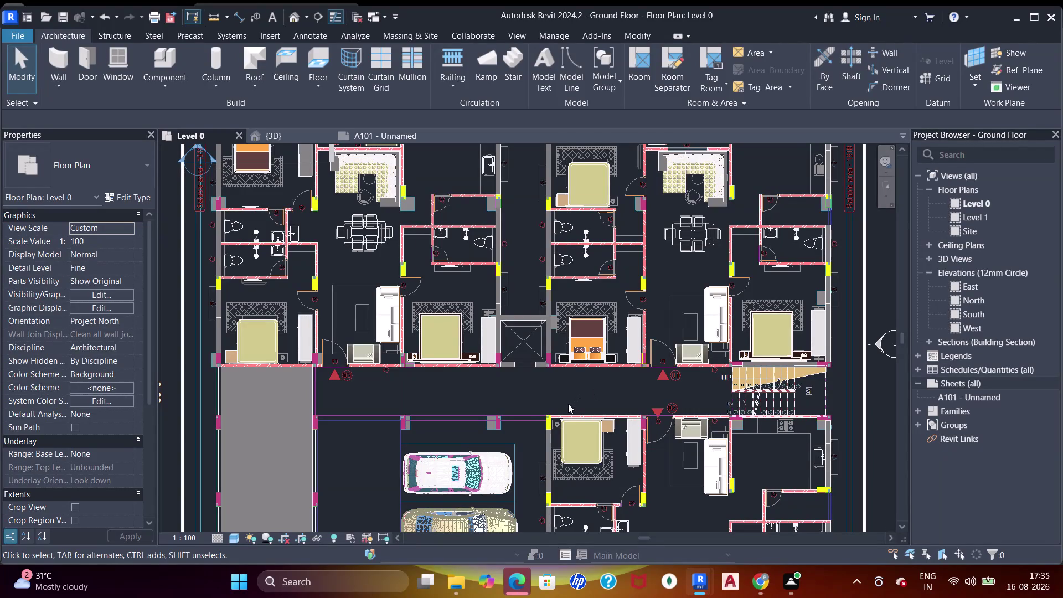
Turn on Floors visibility in the Level 0 plan via Visibility/Graphics (vg).
text(vg)
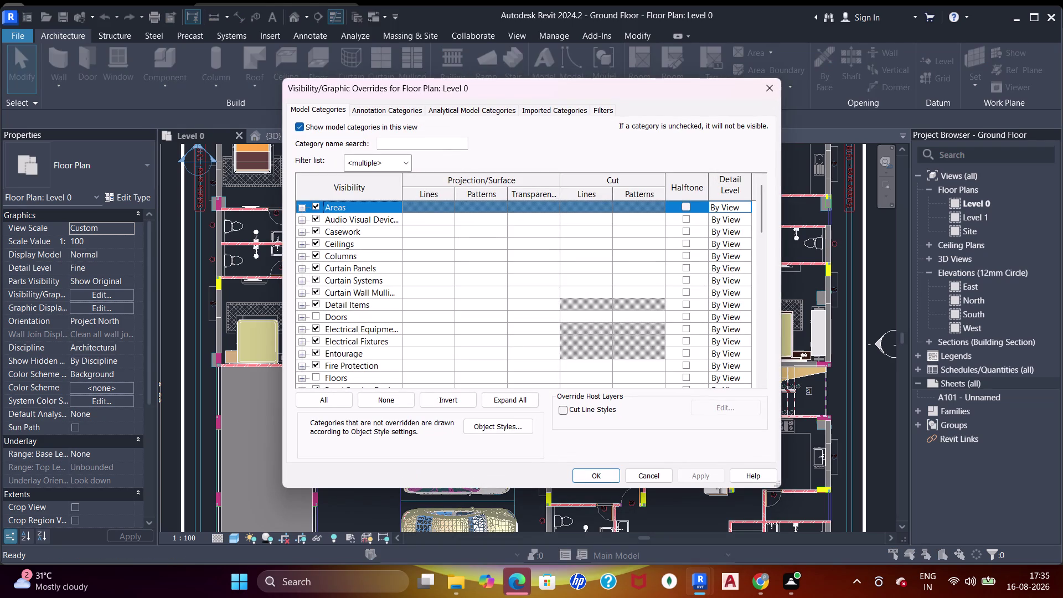
click(442, 141)
key(f)
key(l)
key(o)
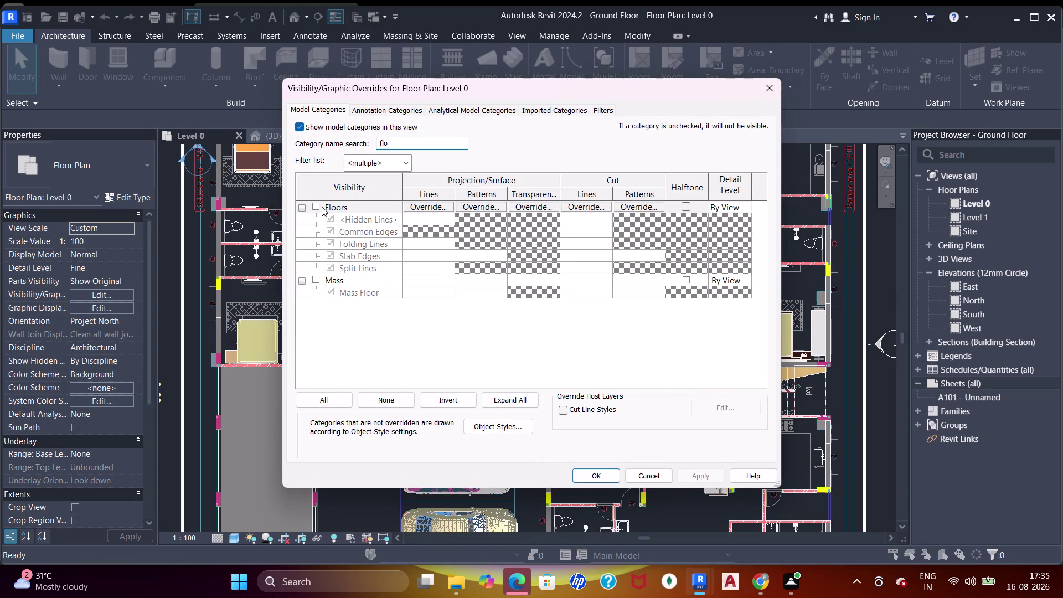
click(318, 207)
click(597, 473)
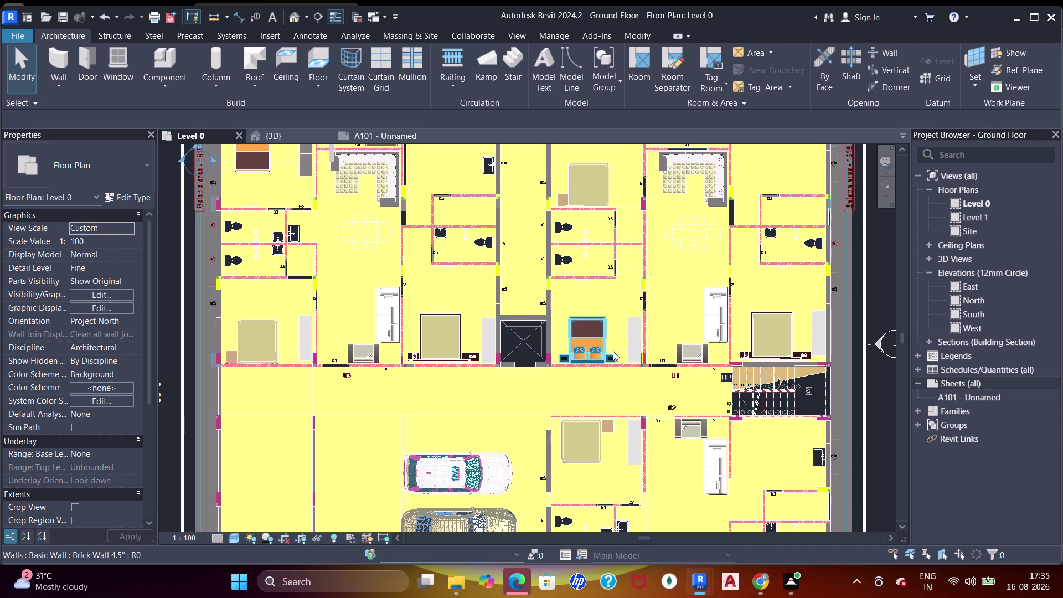
Pan around the floor plan, then undo the Floors visibility change.
scroll(down, 3)
middle_drag(624, 350, 623, 350)
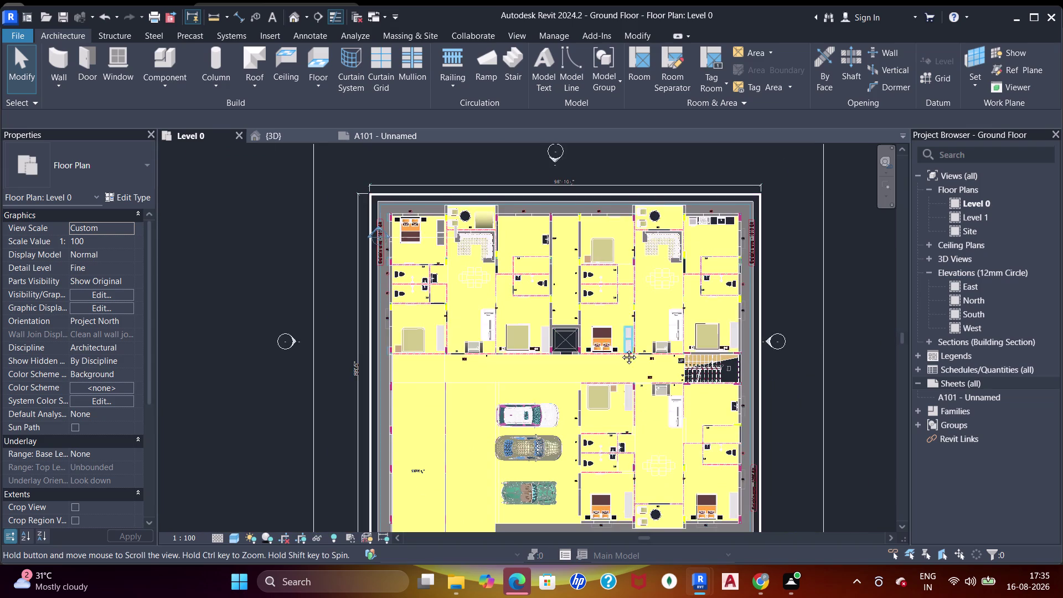
middle_drag(623, 350, 610, 309)
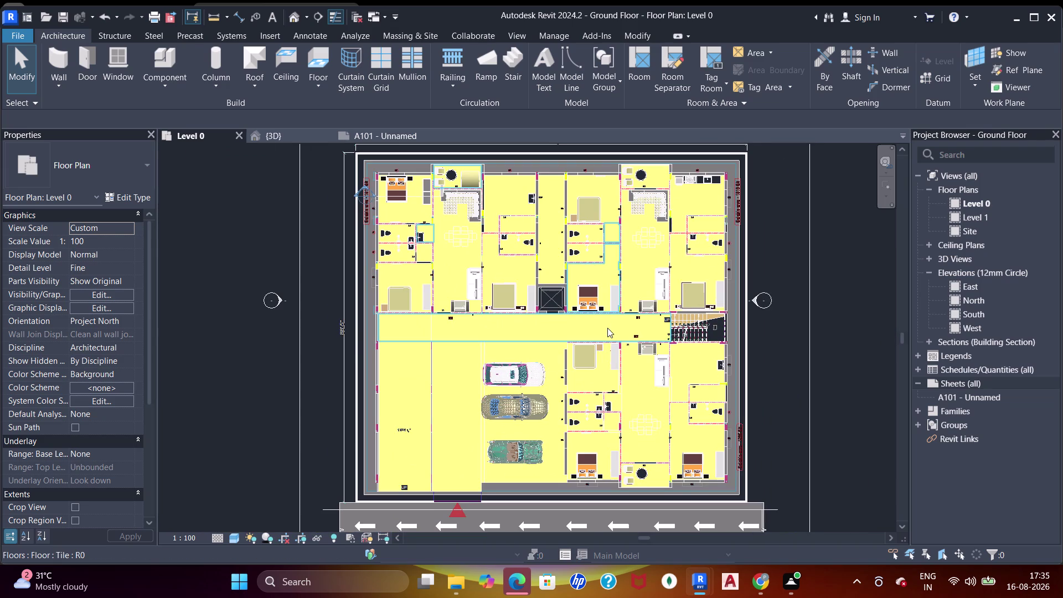
key(ctrl+z)
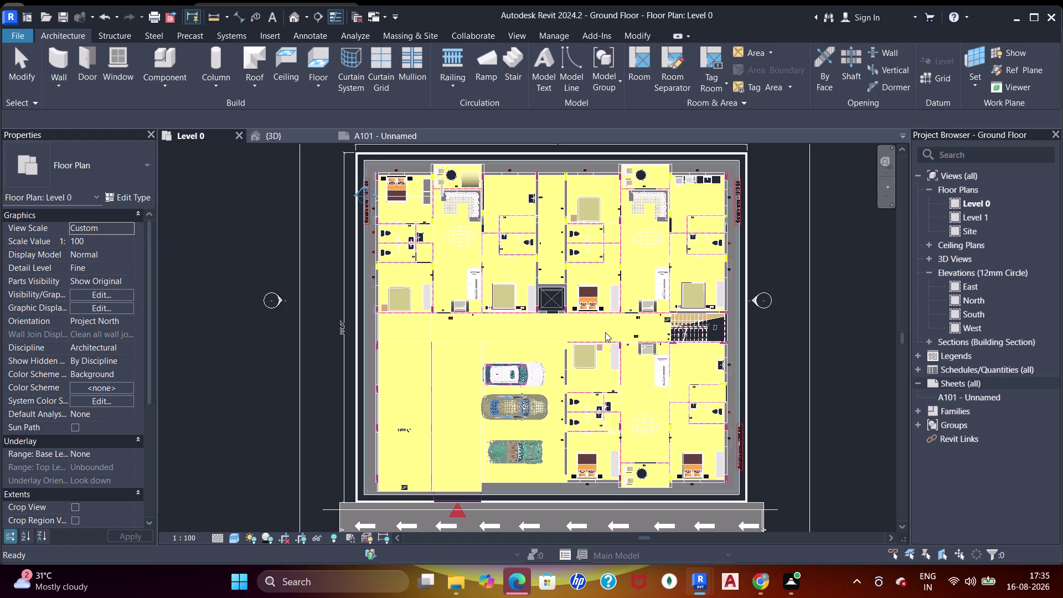
scroll(down, 3)
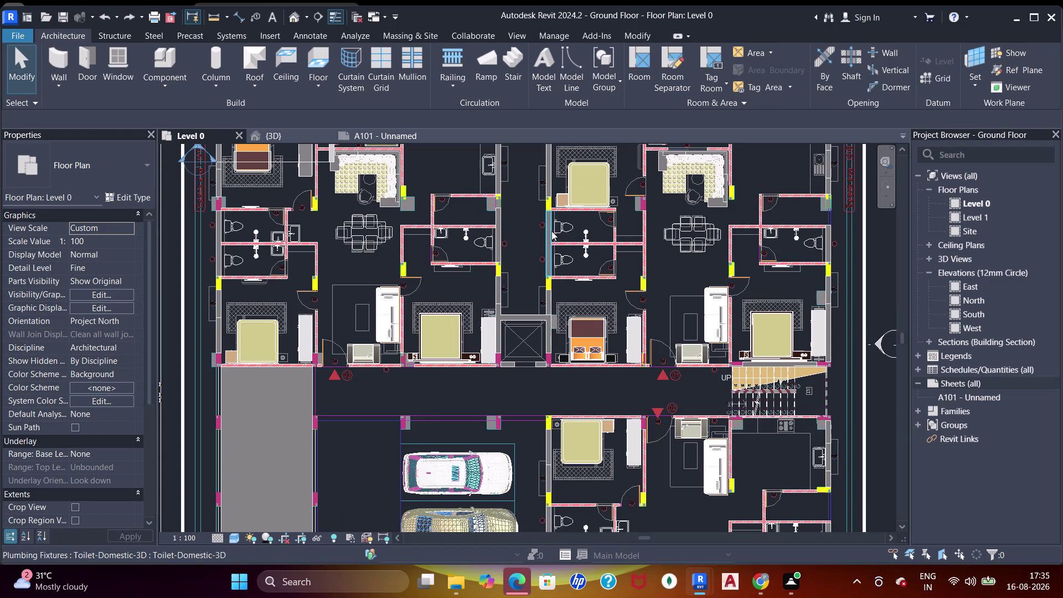
Open sheet A101 and place the Level 0 floor plan viewport on it.
click(400, 138)
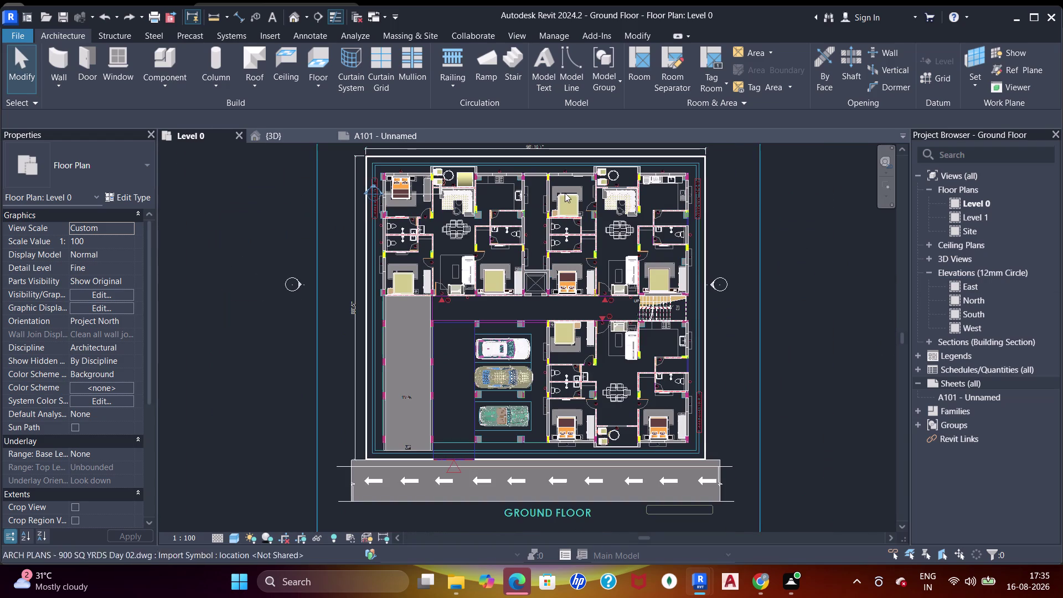
click(400, 130)
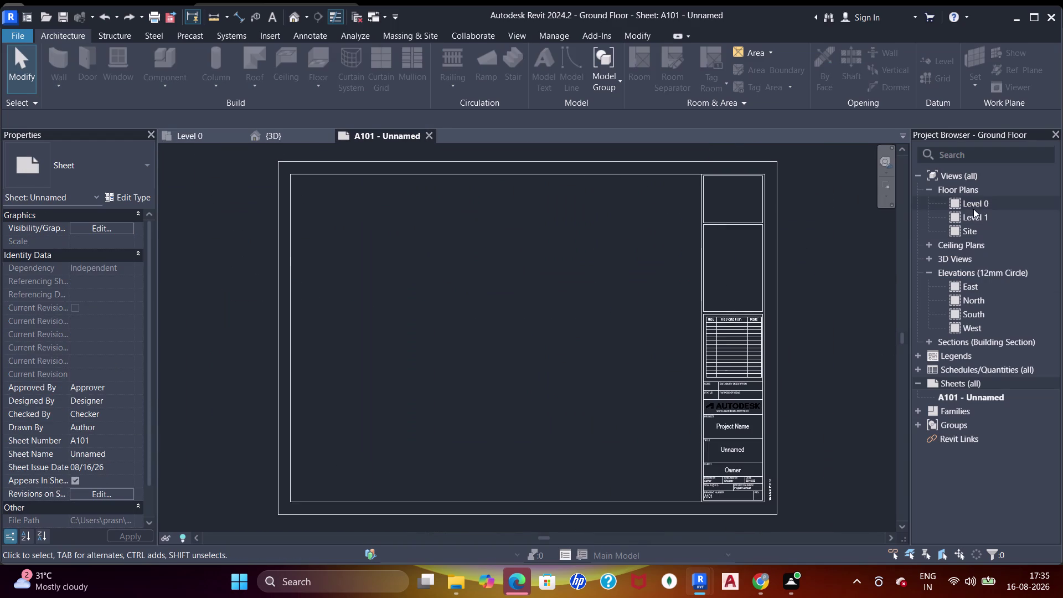
drag(975, 206, 454, 262)
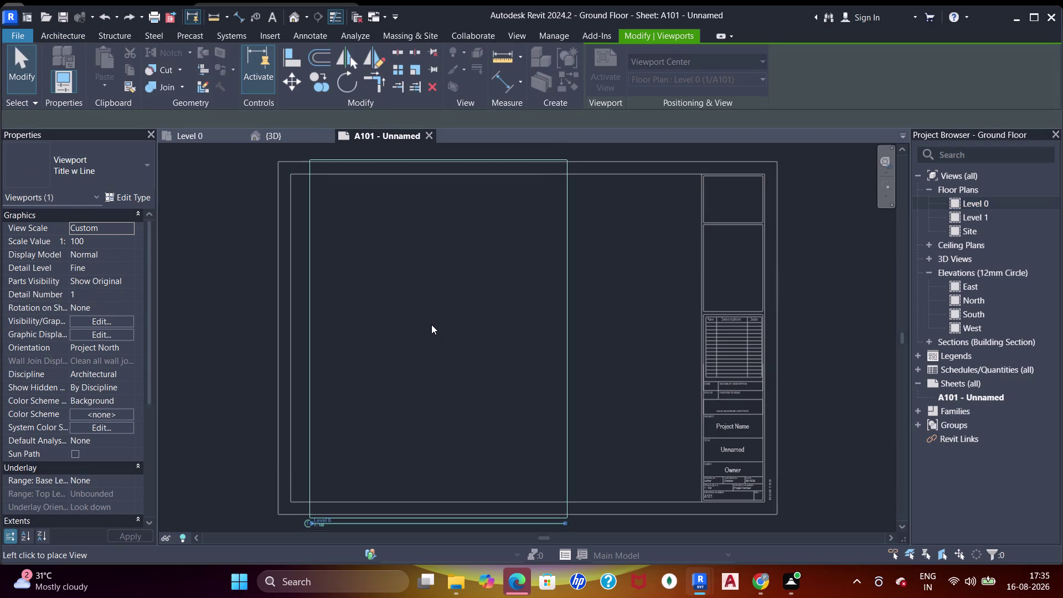
click(425, 316)
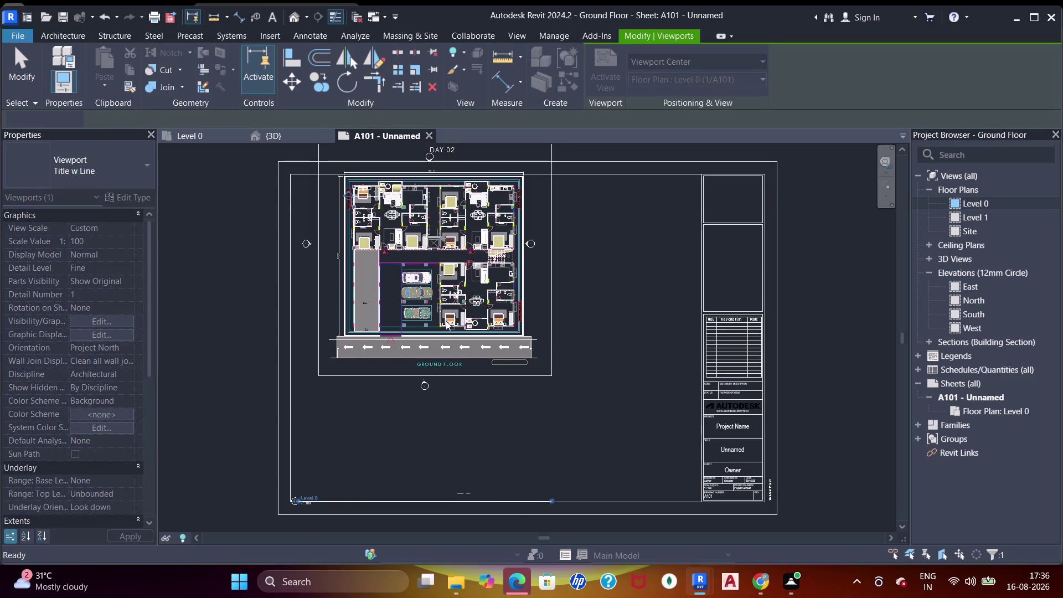
Nudge the Level 0 viewport left and slightly down, then deselect it.
key(Down)
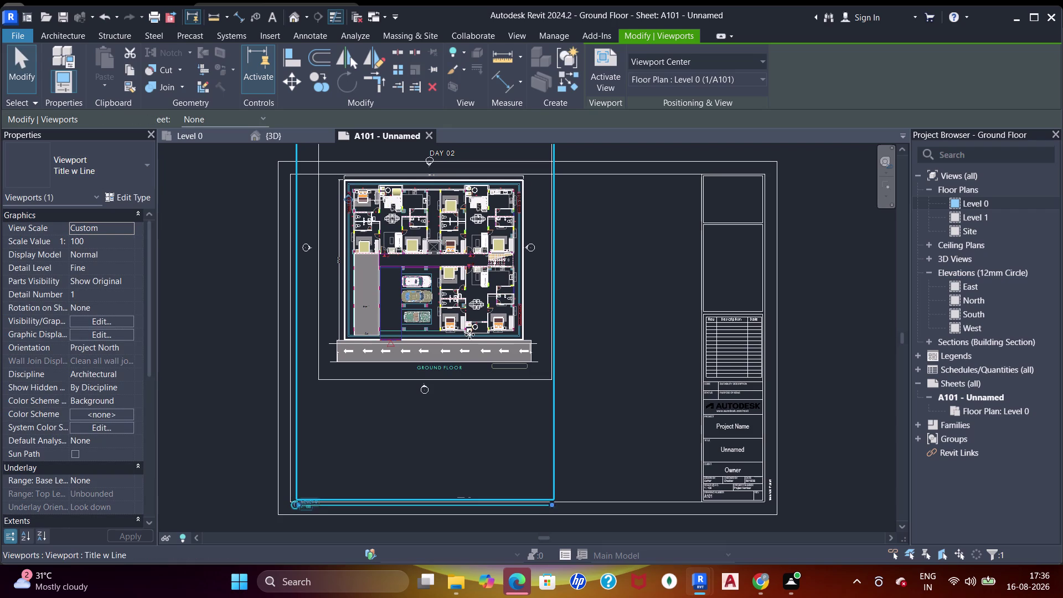
key(Down)
key(Down)
key(Left)
key(Left)
key(Left)
key(Left)
key(Left)
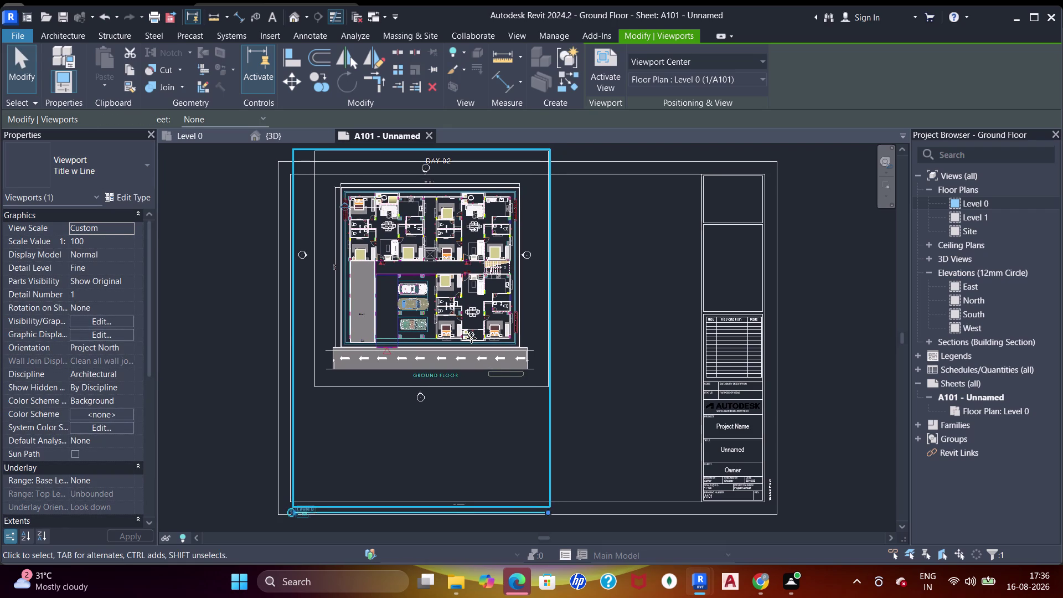
key(Left)
key(Left)
key(Left)
key(Left)
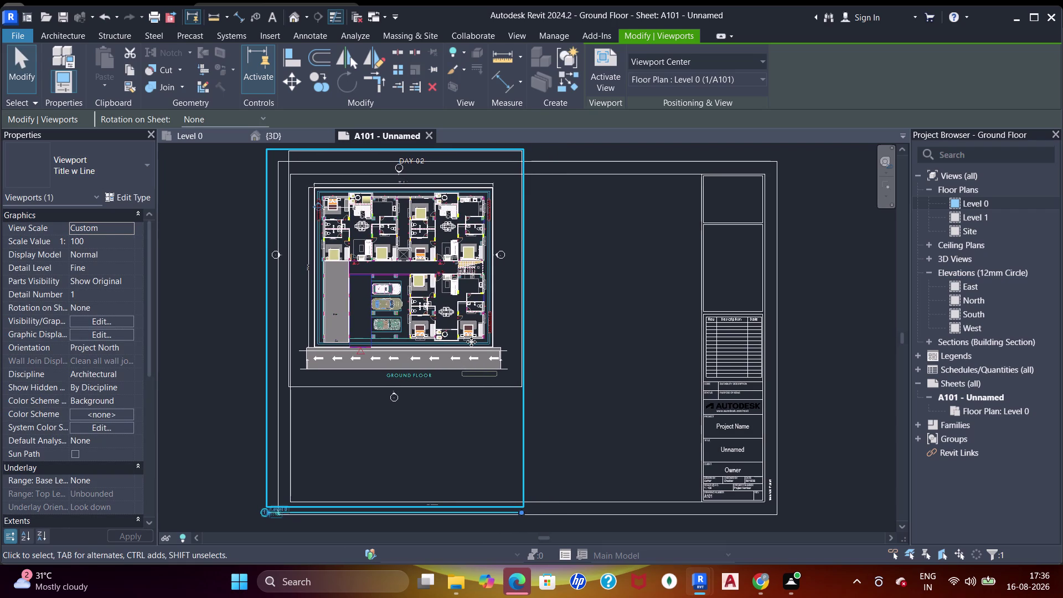
key(Left)
key(Up)
key(Left)
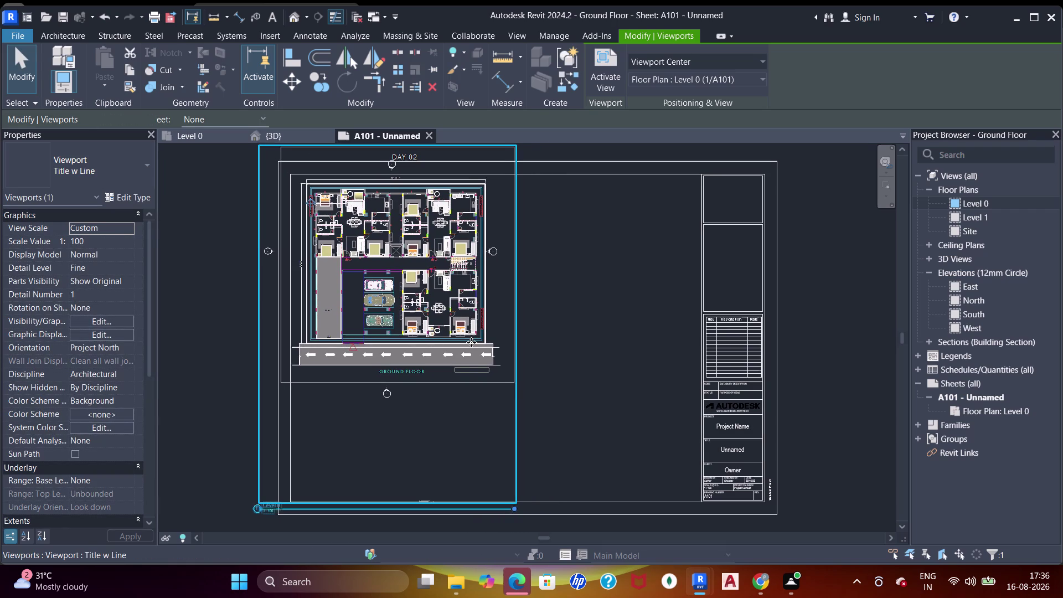
key(Up)
key(Down)
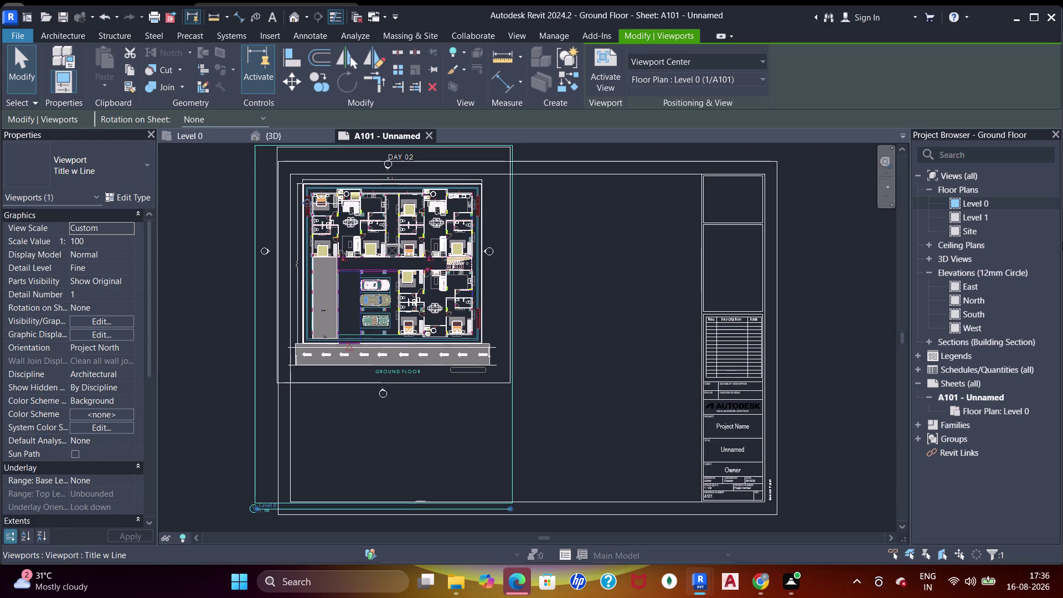
click(971, 258)
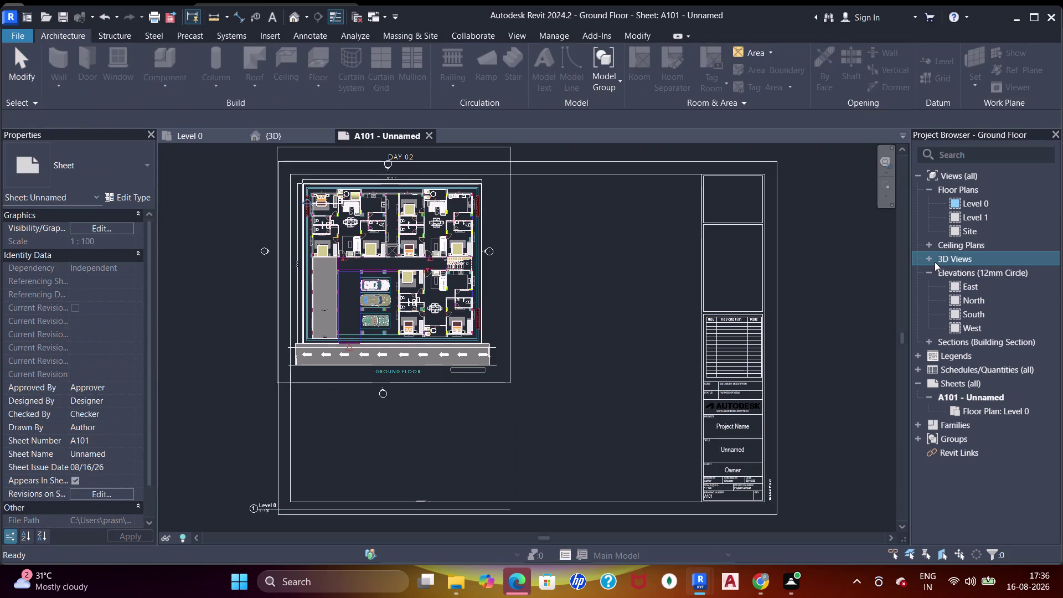
Place the {3D} view on sheet A101 below the floor plan and nudge it down.
click(930, 257)
drag(956, 273, 637, 285)
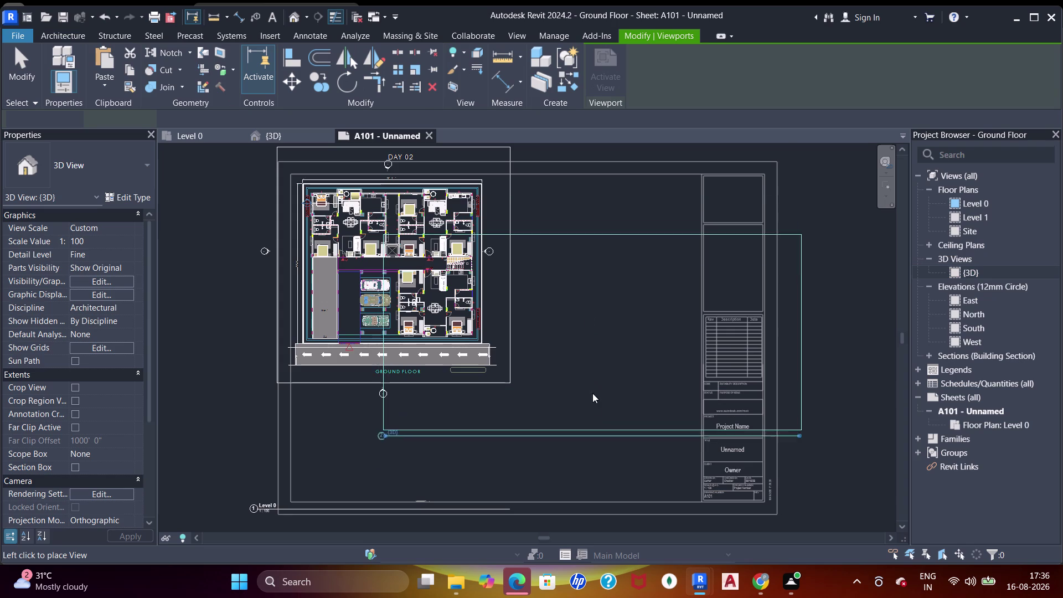
click(592, 430)
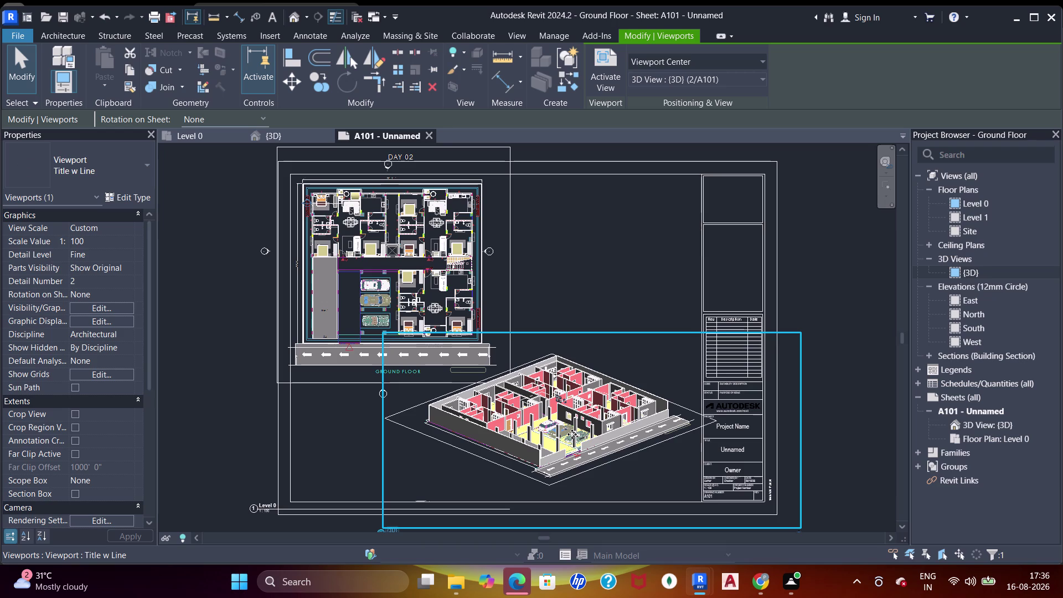
key(Down)
key(Down)
key(Down)
key(Down)
key(Down)
key(Down)
key(Down)
key(Down)
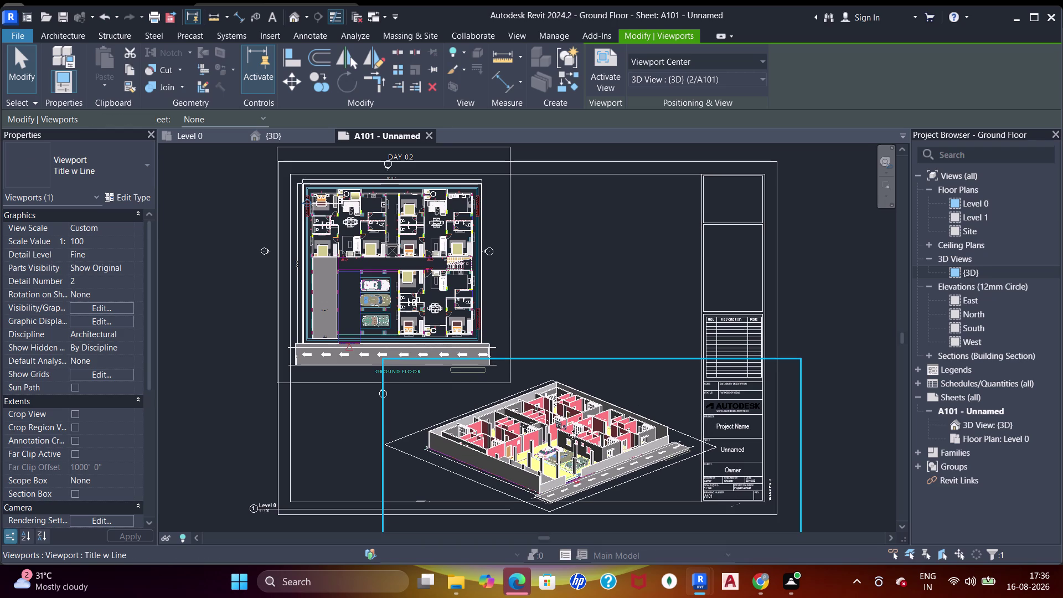
Shift the 3D viewport slightly up and right, then drag the South elevation toward the sheet.
key(Up)
key(Up)
key(Right)
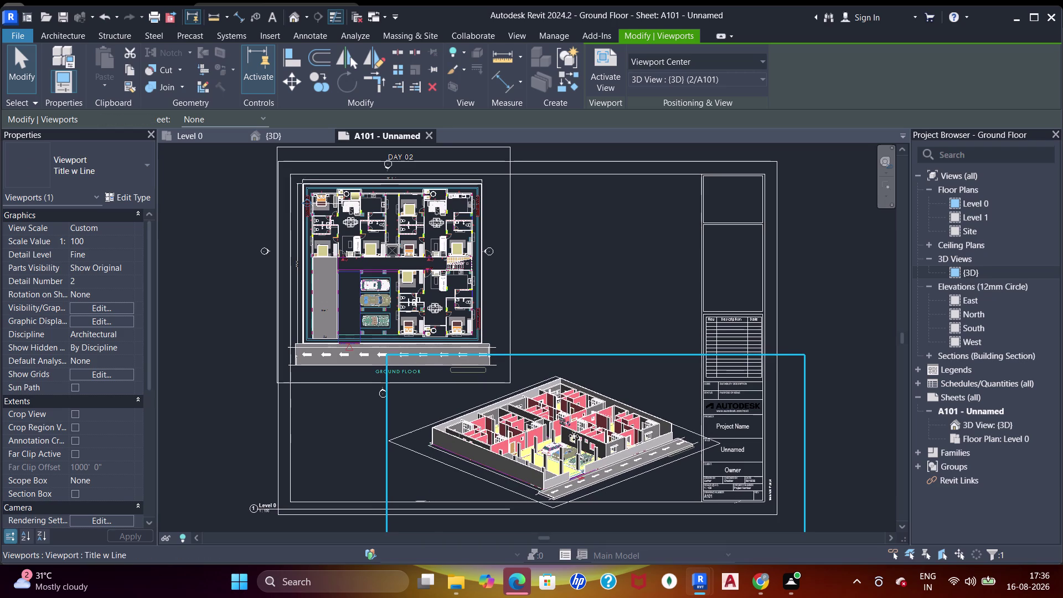
key(Right)
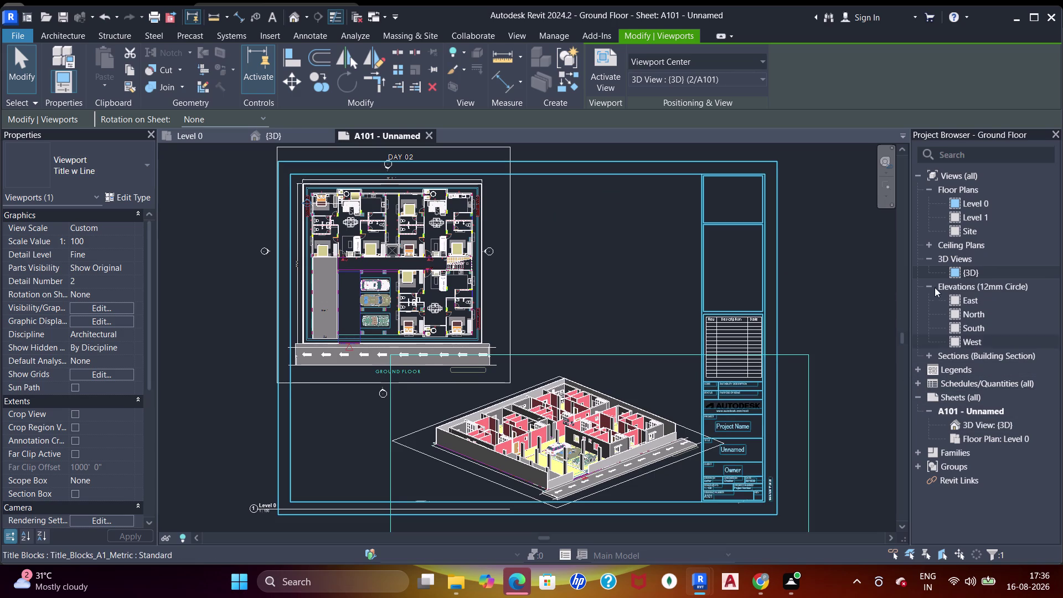
drag(978, 326, 794, 266)
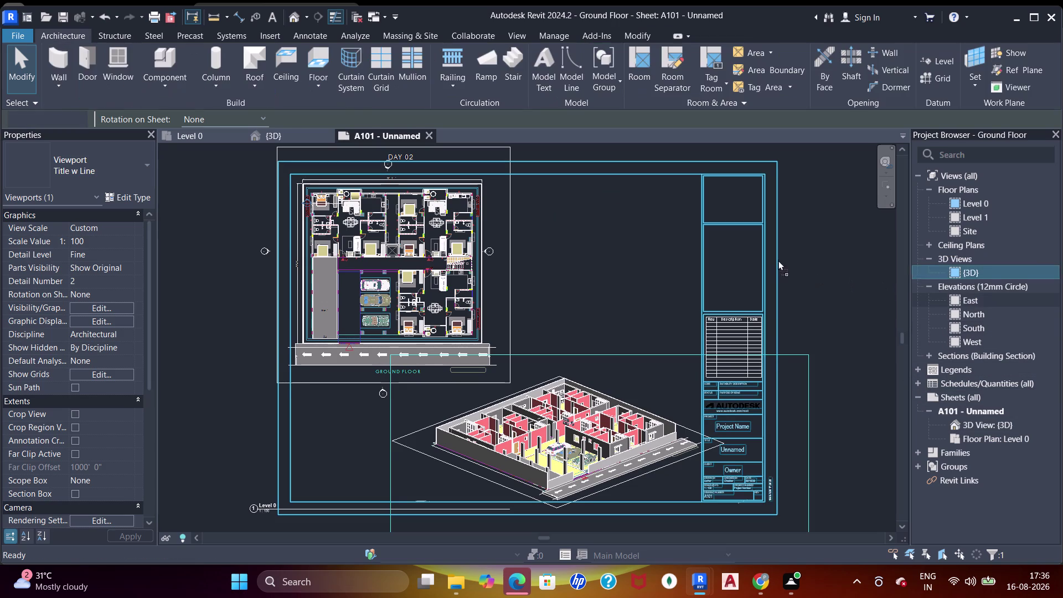
drag(794, 265, 603, 206)
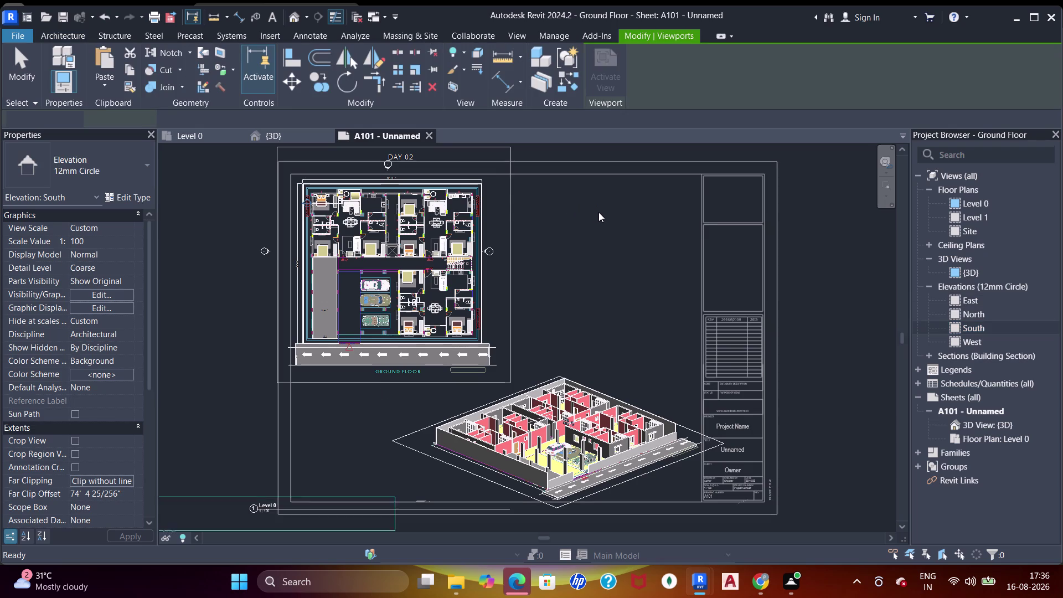
Place the South elevation, nudge it up-left, and place the North elevation below it.
click(610, 215)
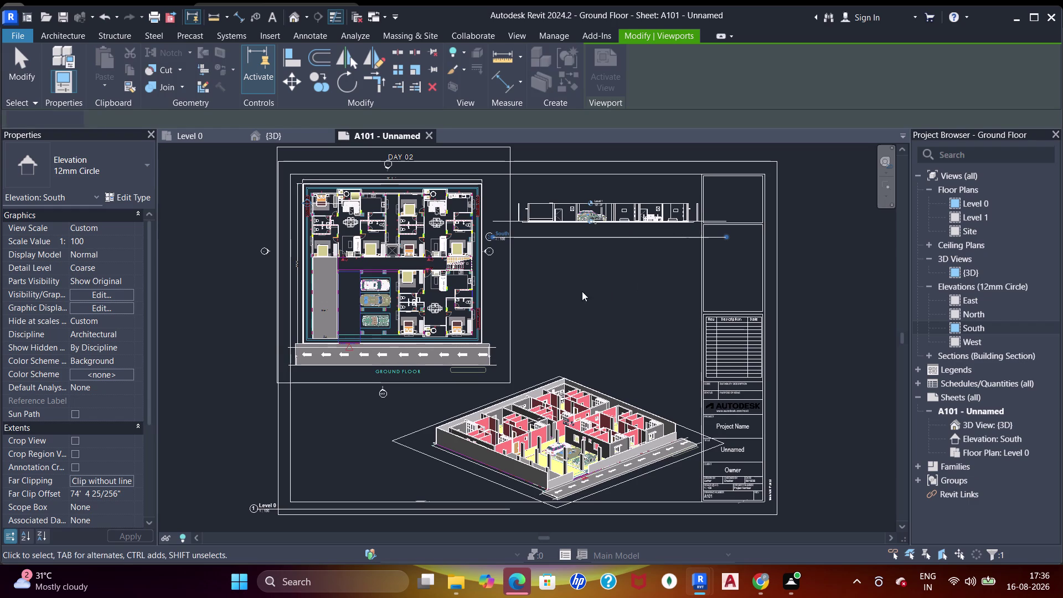
key(Left)
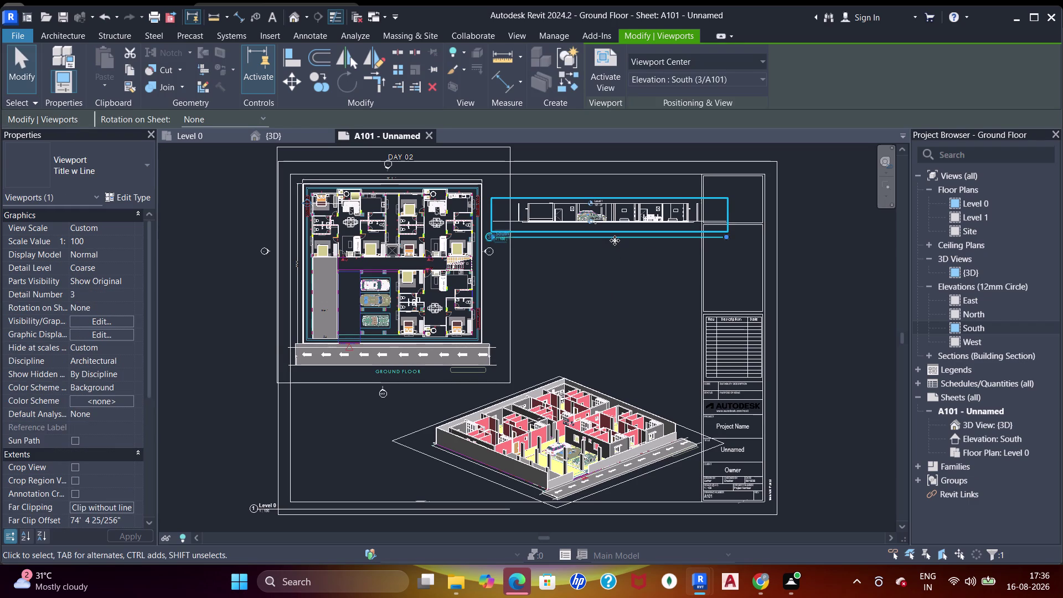
key(Up)
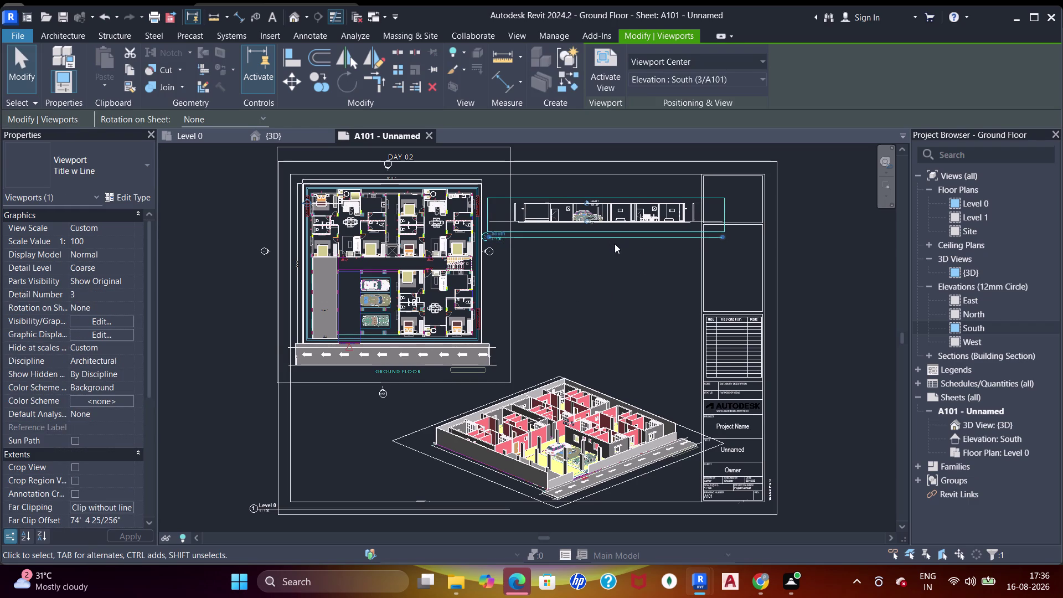
key(Up)
drag(996, 313, 578, 260)
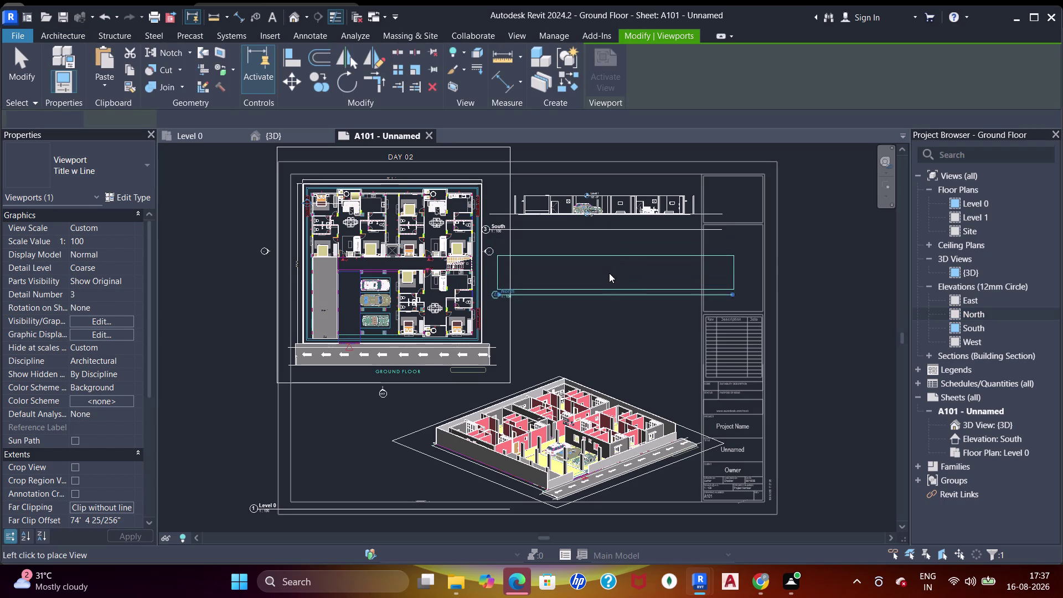
click(604, 272)
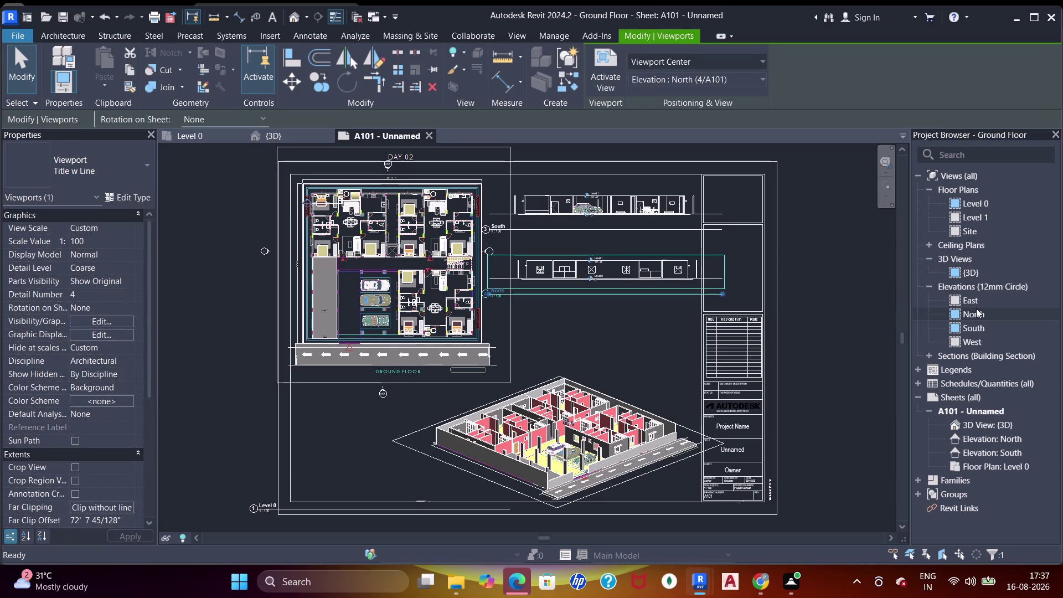
Place the East elevation under the North elevation, nudging it left into line.
drag(972, 301, 602, 332)
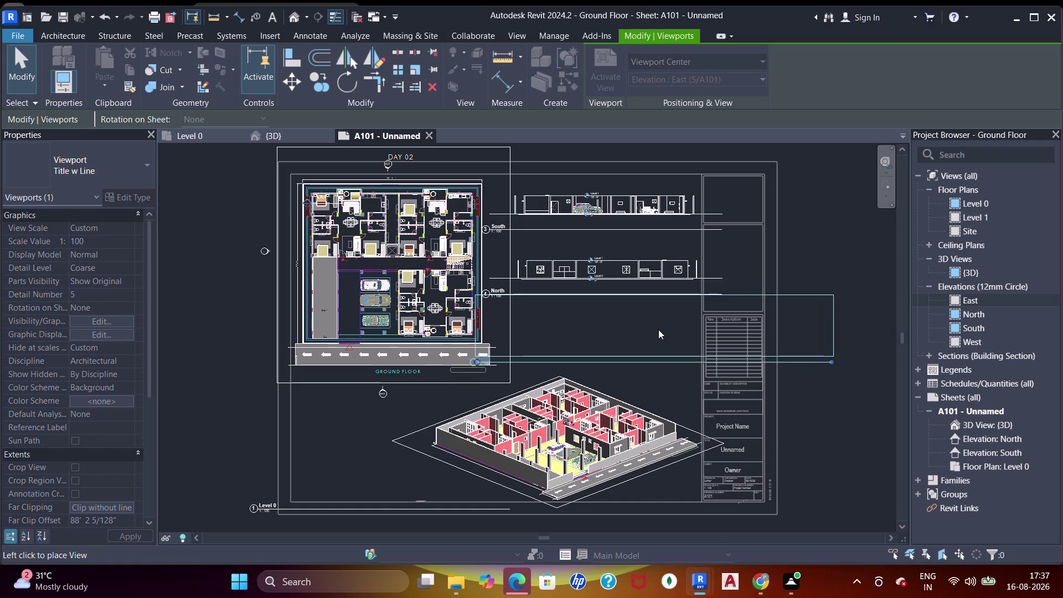
click(671, 332)
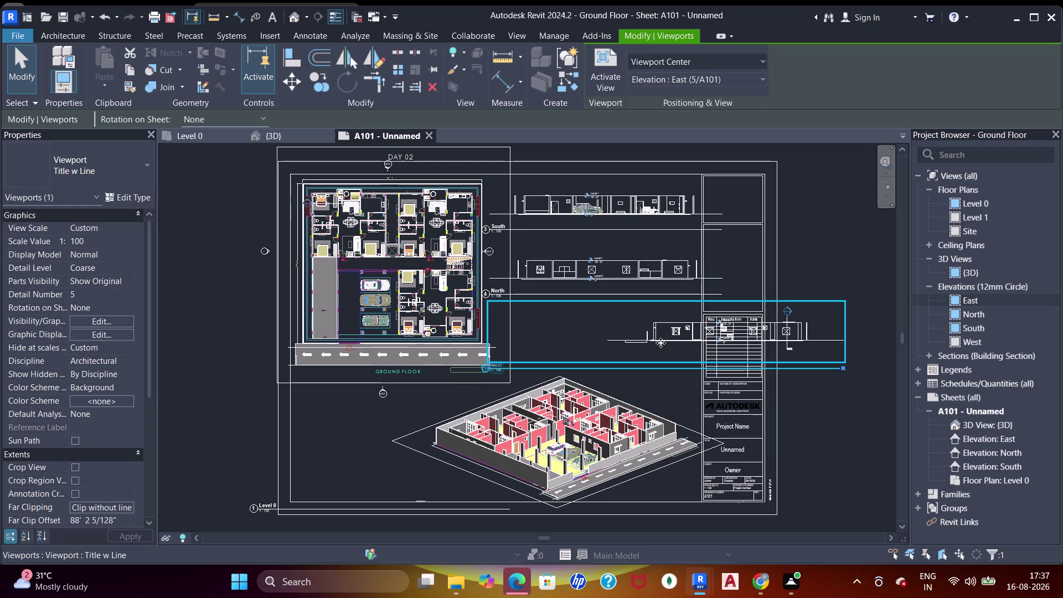
key(Left)
key(Left)
key(Left)
key(Left)
key(Left)
key(Left)
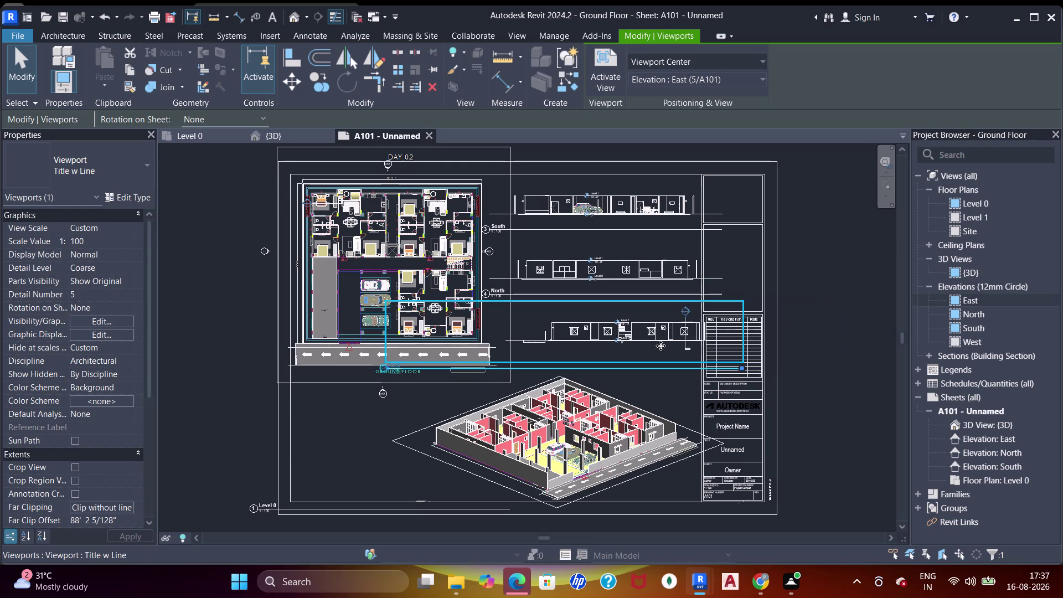
key(Left)
key(Left)
key(Left)
key(Left)
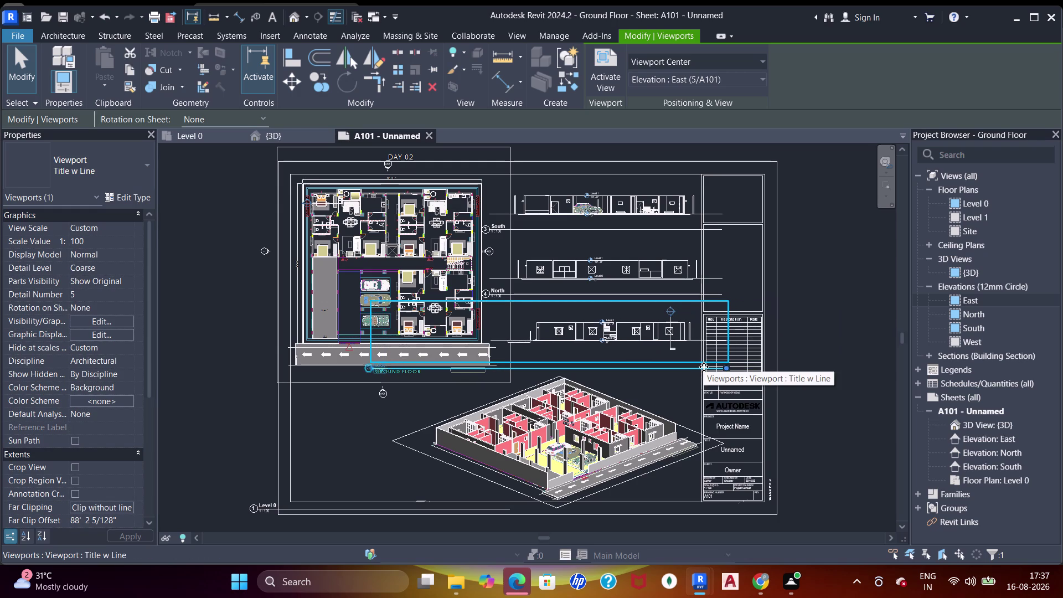
click(812, 305)
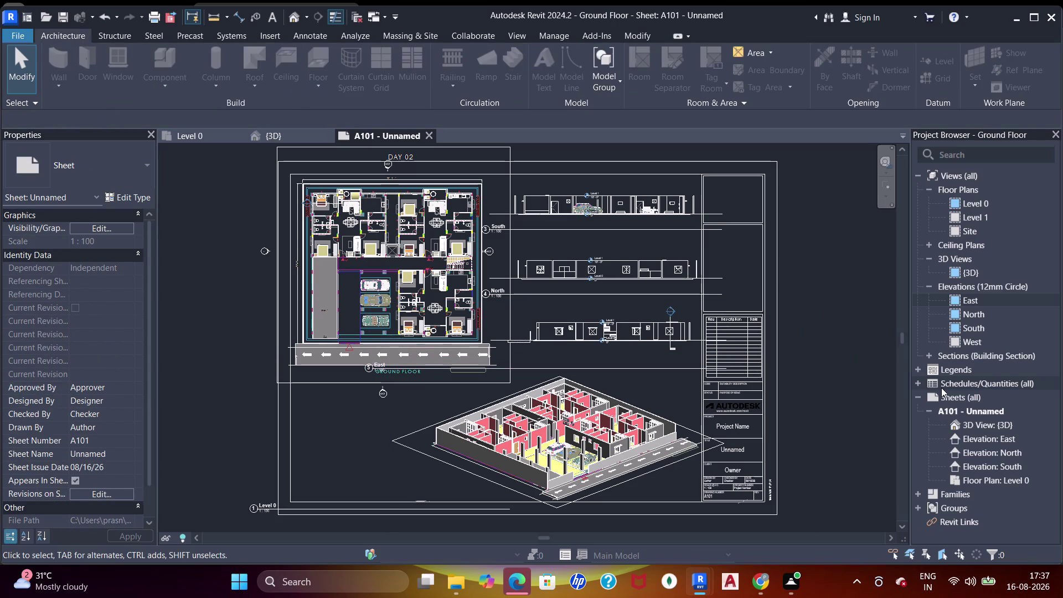
Drag the West elevation onto sheet A101 and place it at the lower left.
drag(975, 344, 799, 409)
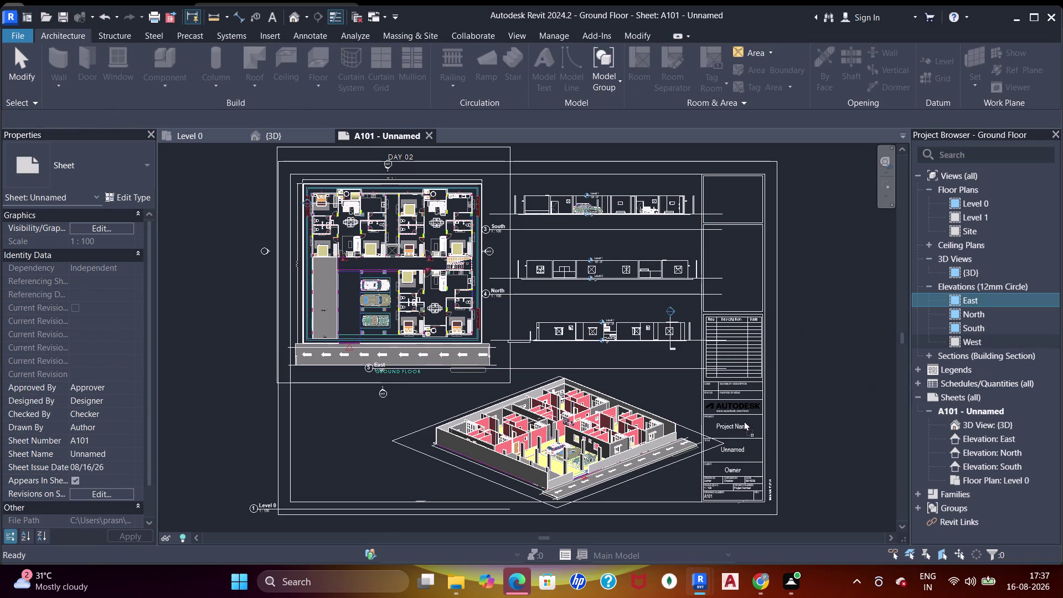
drag(800, 409, 351, 468)
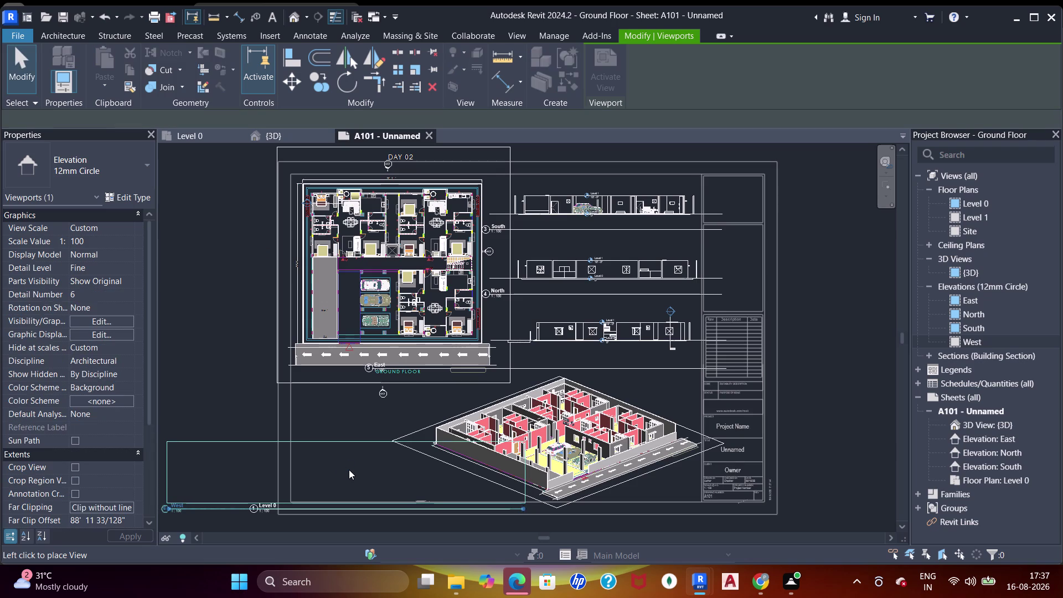
click(353, 467)
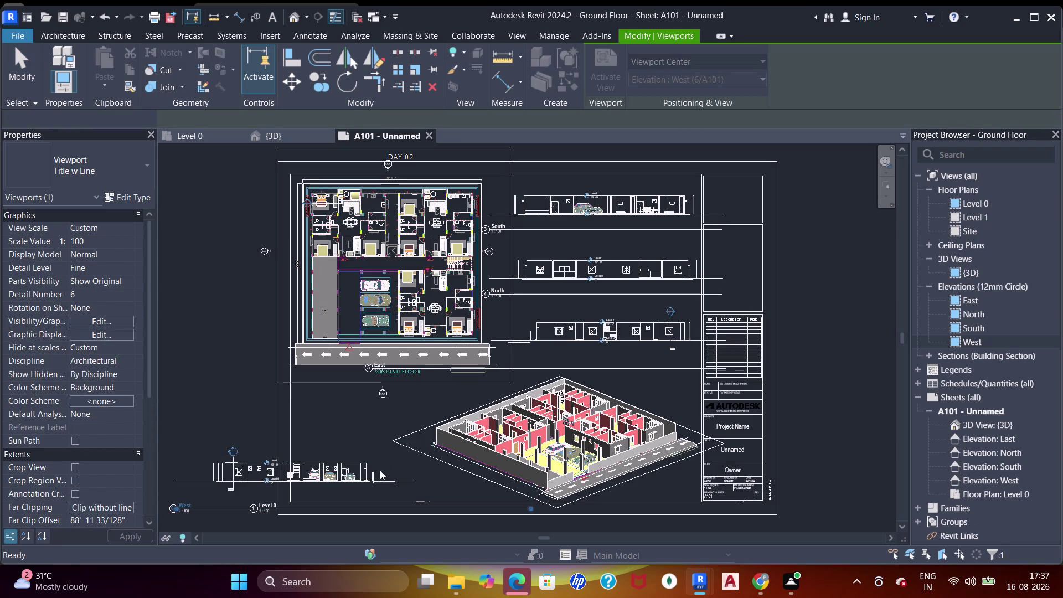
Nudge the West elevation right along the sheet bottom beside the 3D view, then release it.
click(364, 478)
key(Right)
key(Right)
key(Right)
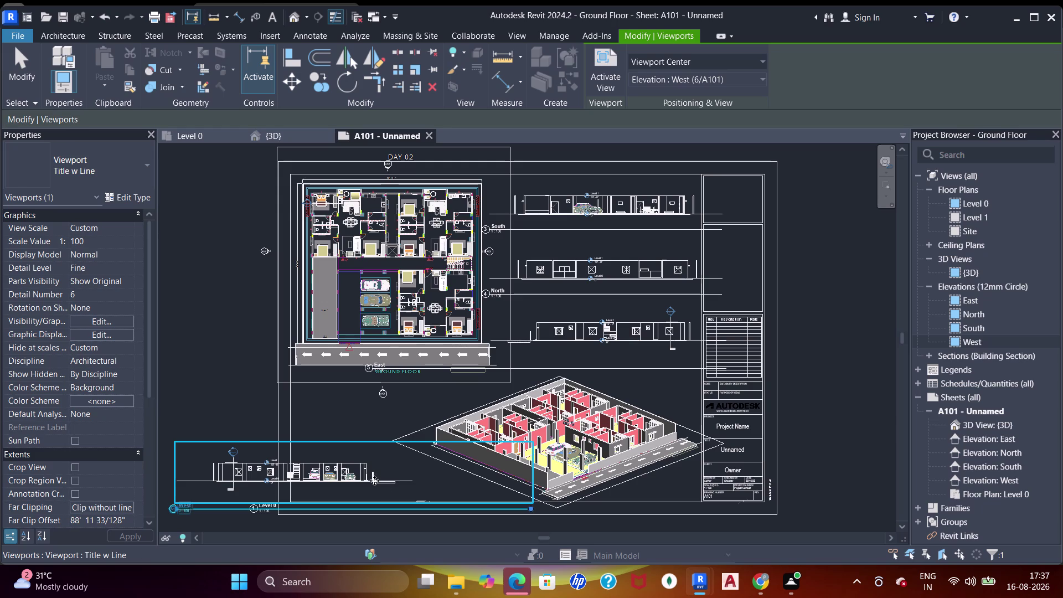
key(Right)
key(Right)
key(Right)
key(Right)
key(Right)
key(Right)
key(Right)
key(Right)
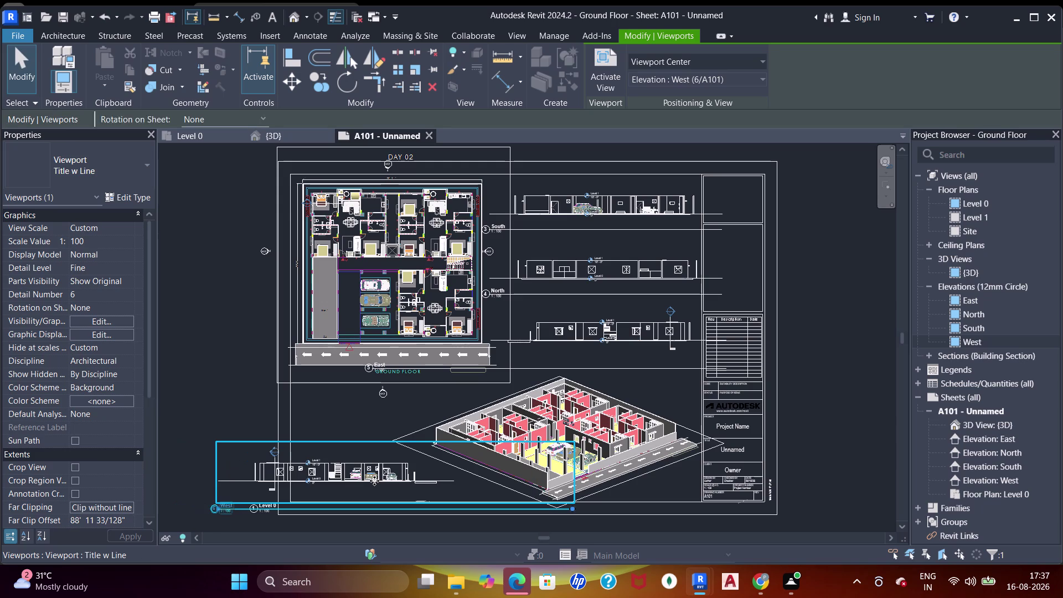
key(Right)
key(Right)
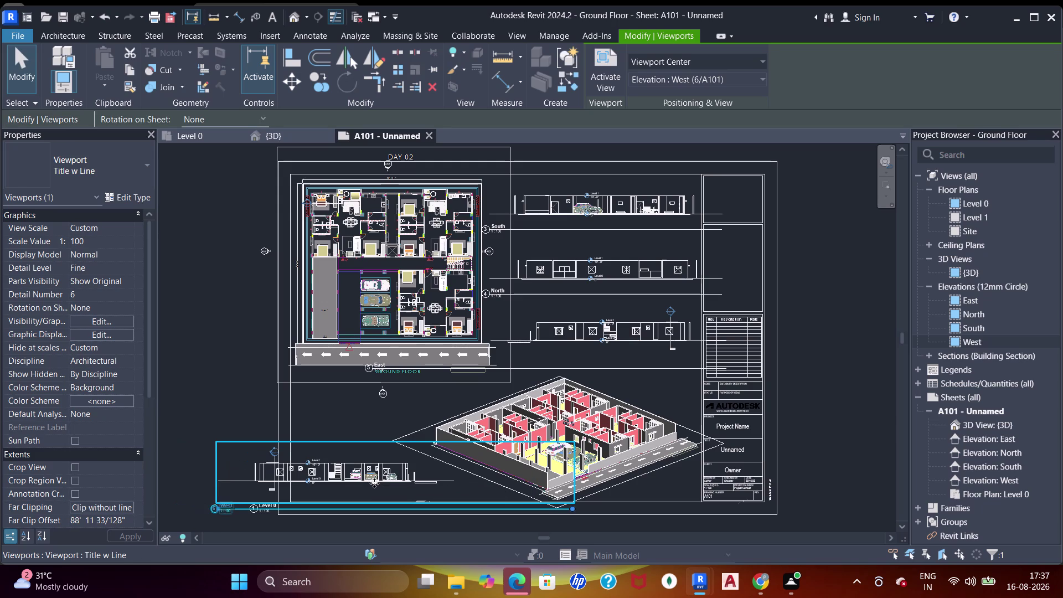
key(Right)
key(Right)
key(Right)
key(Right)
key(Right)
key(Right)
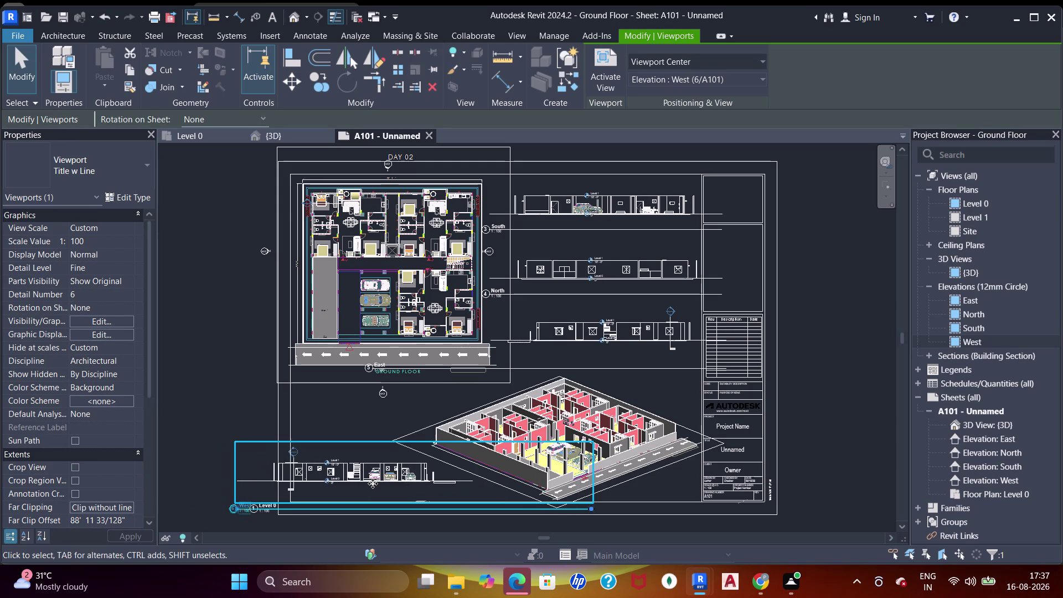
key(Right)
key(Right)
key(Right)
key(Right)
key(Right)
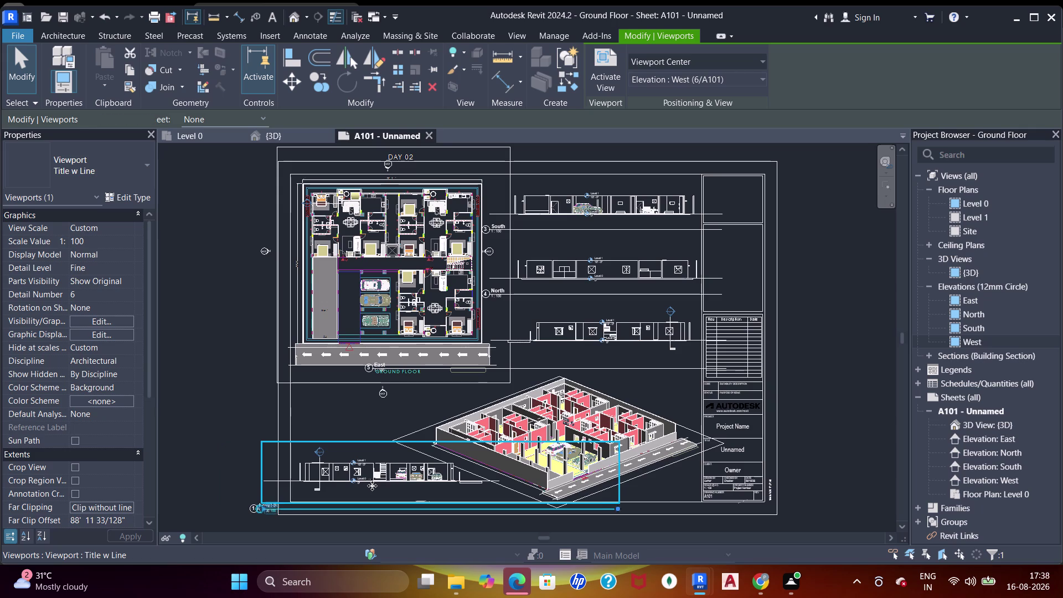
key(Left)
key(Left)
key(Left)
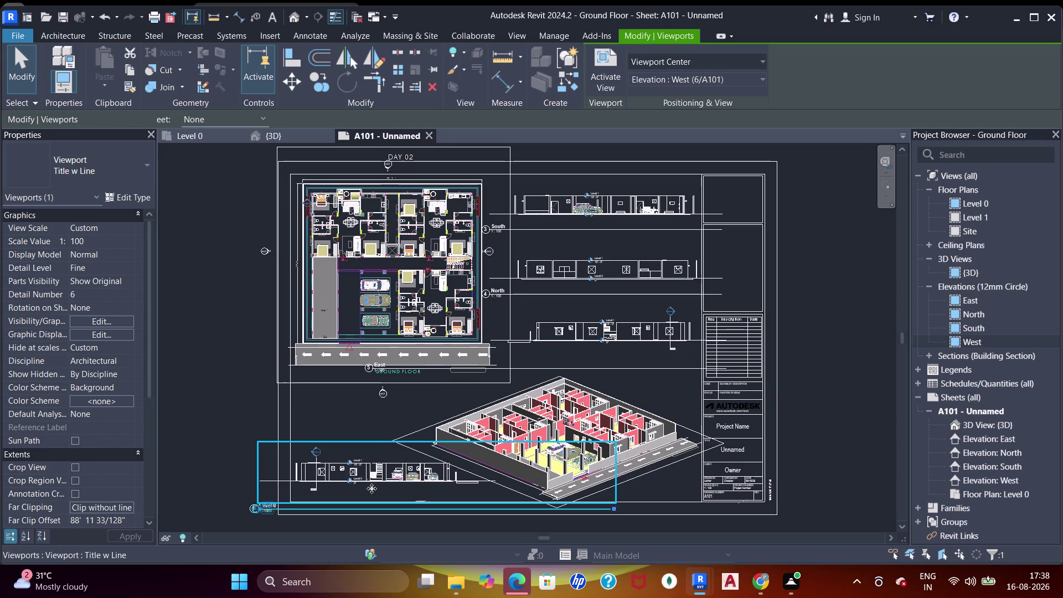
key(Right)
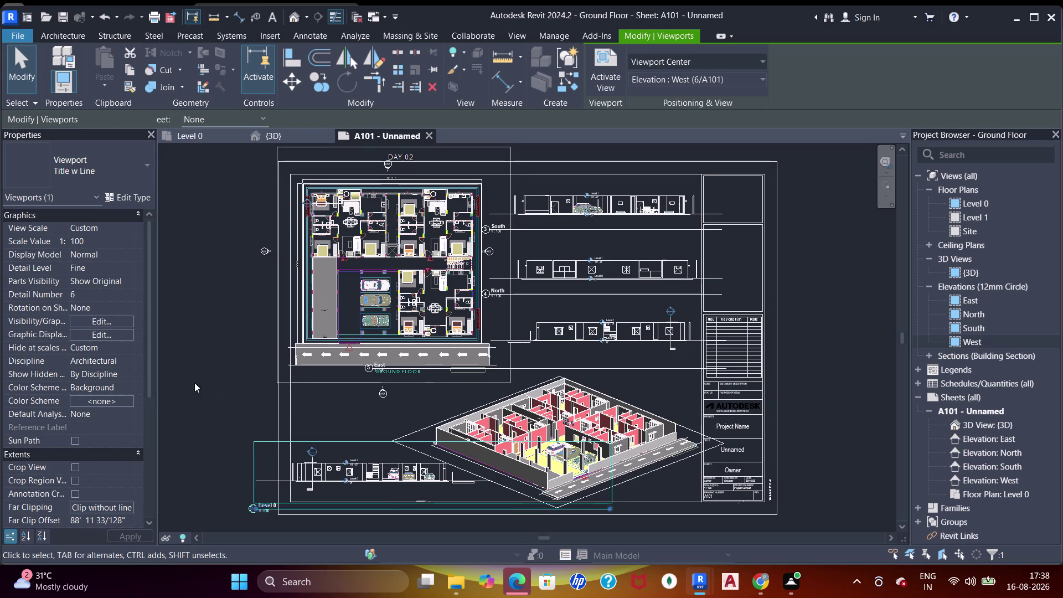
click(200, 370)
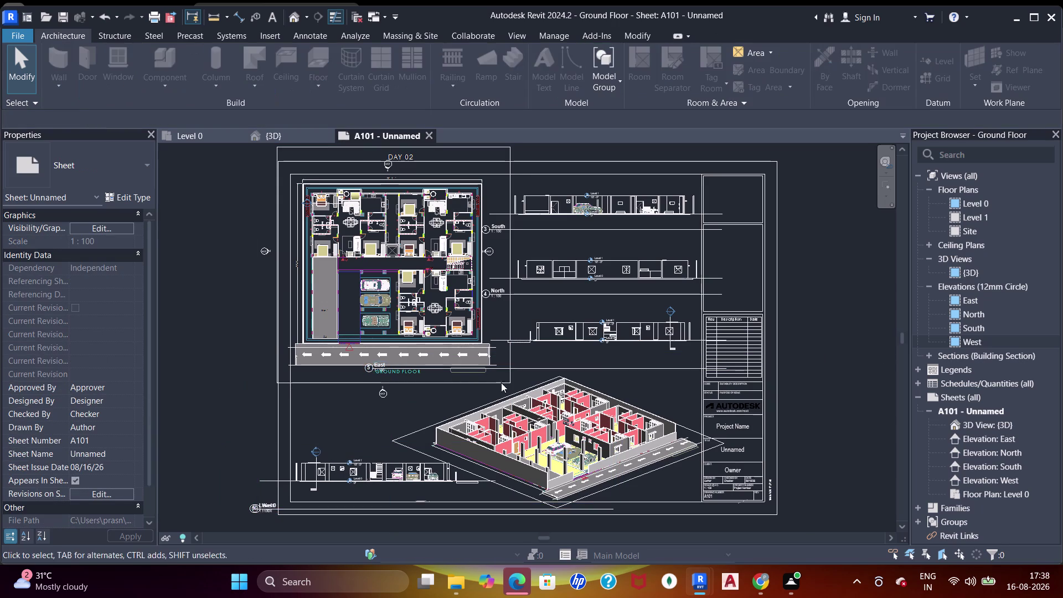
Drag the West elevation viewport up and right, beneath the East elevation.
click(586, 411)
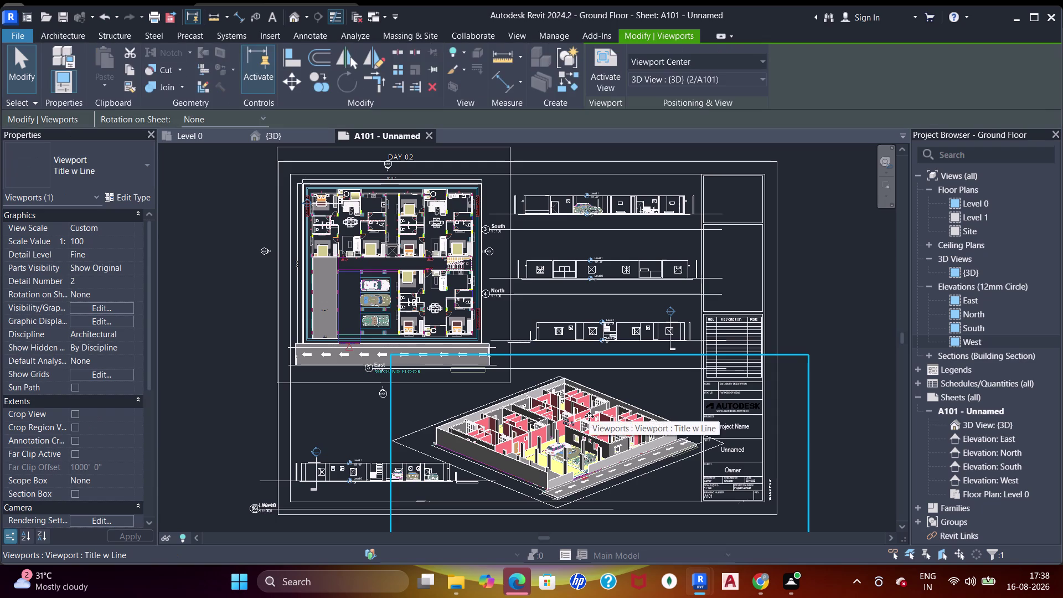
key(Right)
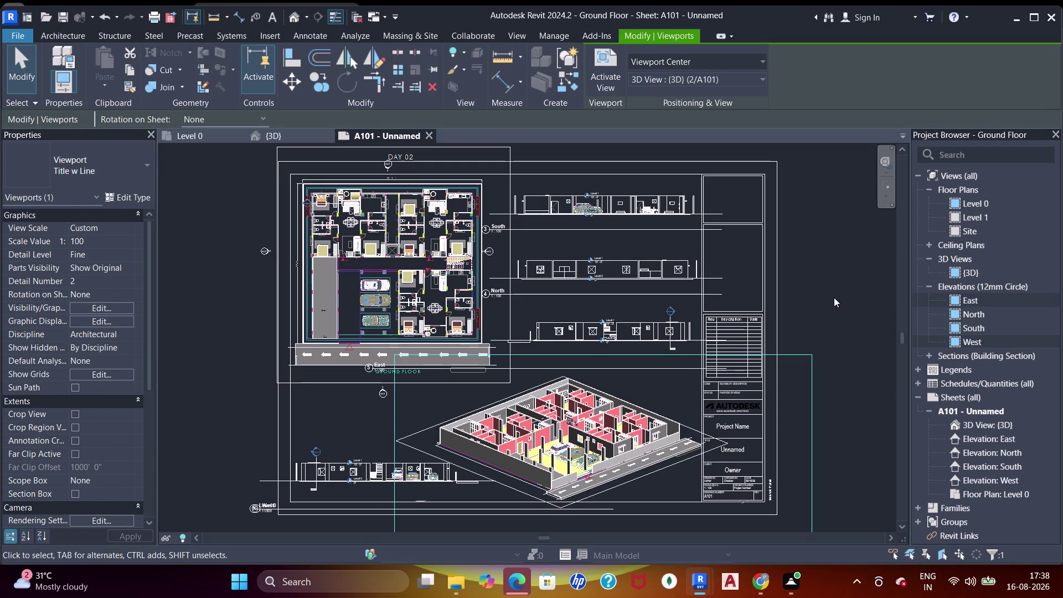
click(806, 306)
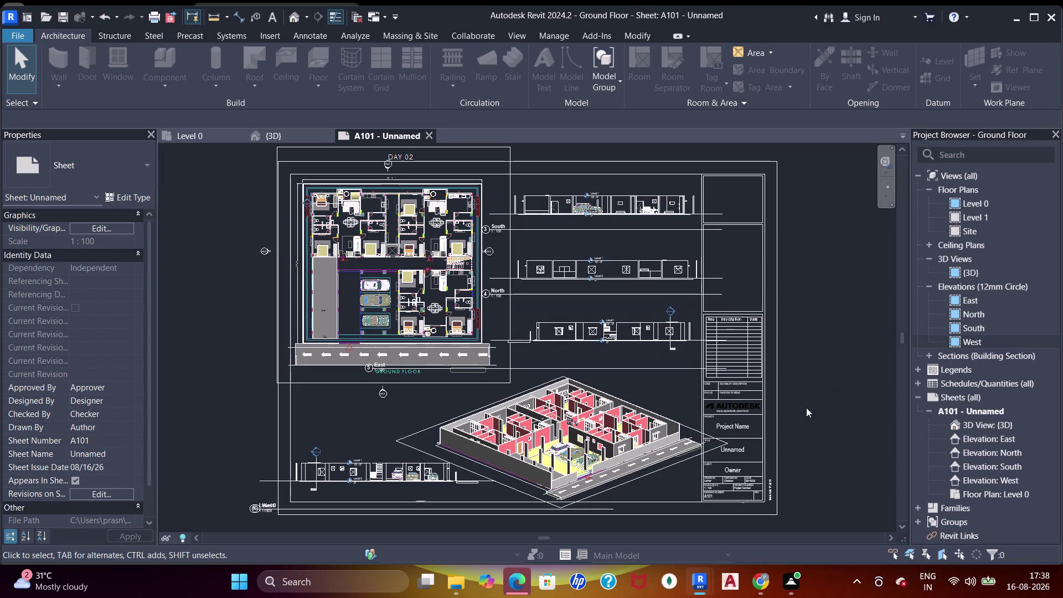
drag(402, 467, 577, 392)
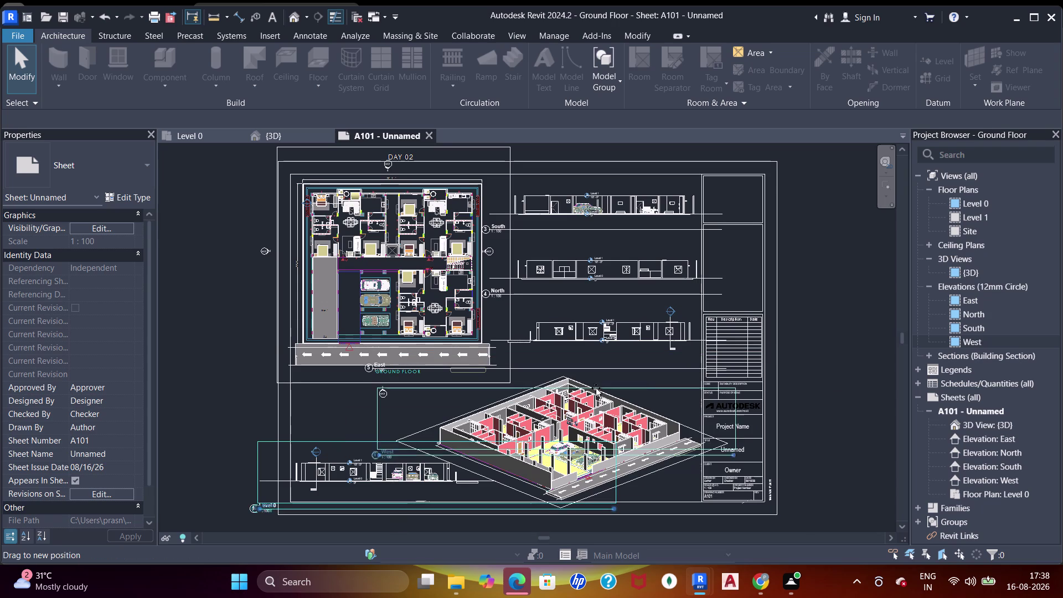
drag(578, 393, 687, 370)
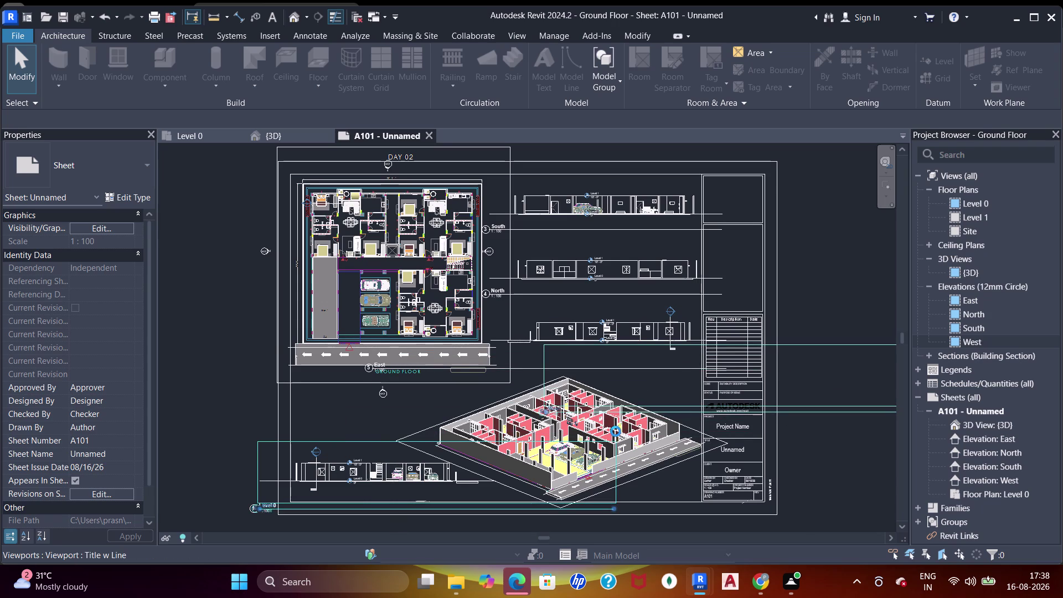
Select the 3D viewport and nudge it left toward the lower left of the sheet.
click(615, 432)
key(Left)
key(Left)
key(Left)
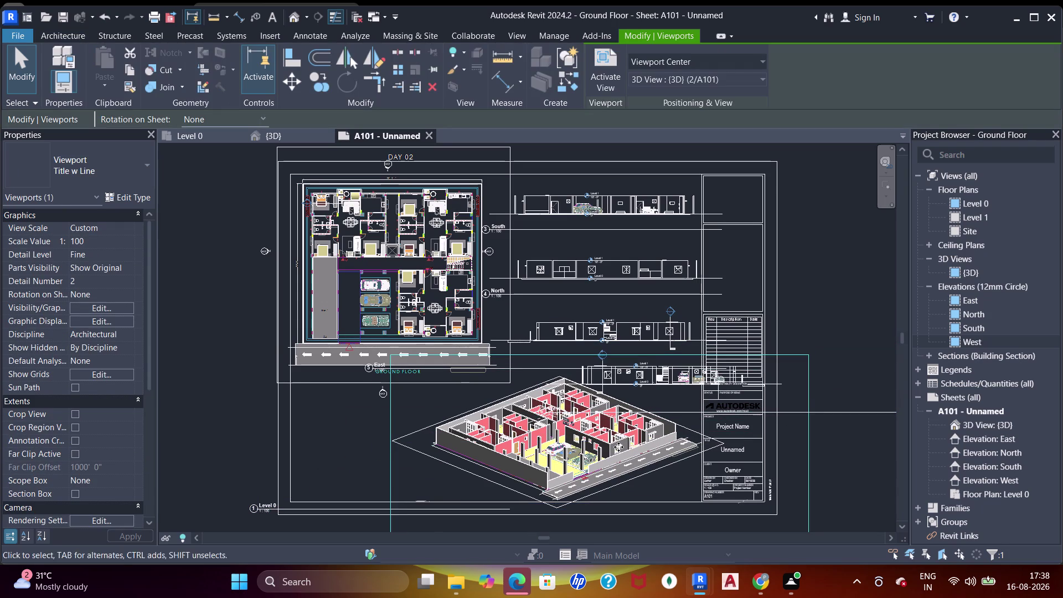
key(Right)
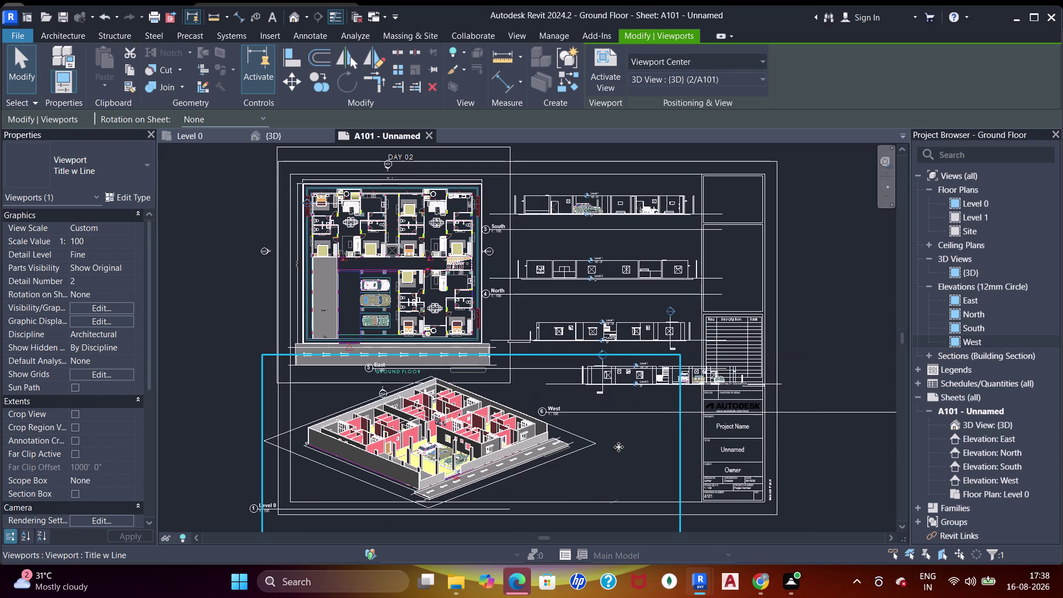
Select the West elevation viewport and nudge it with arrow keys until it sits under the East elevation.
click(642, 384)
click(710, 378)
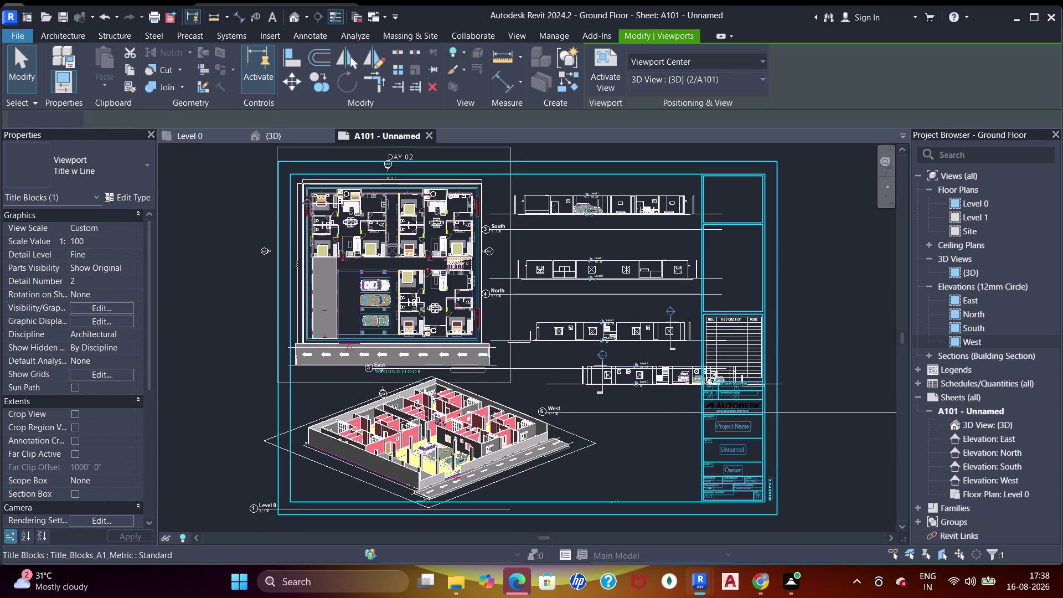
key(Escape)
click(681, 375)
key(Left)
key(Left)
key(Left)
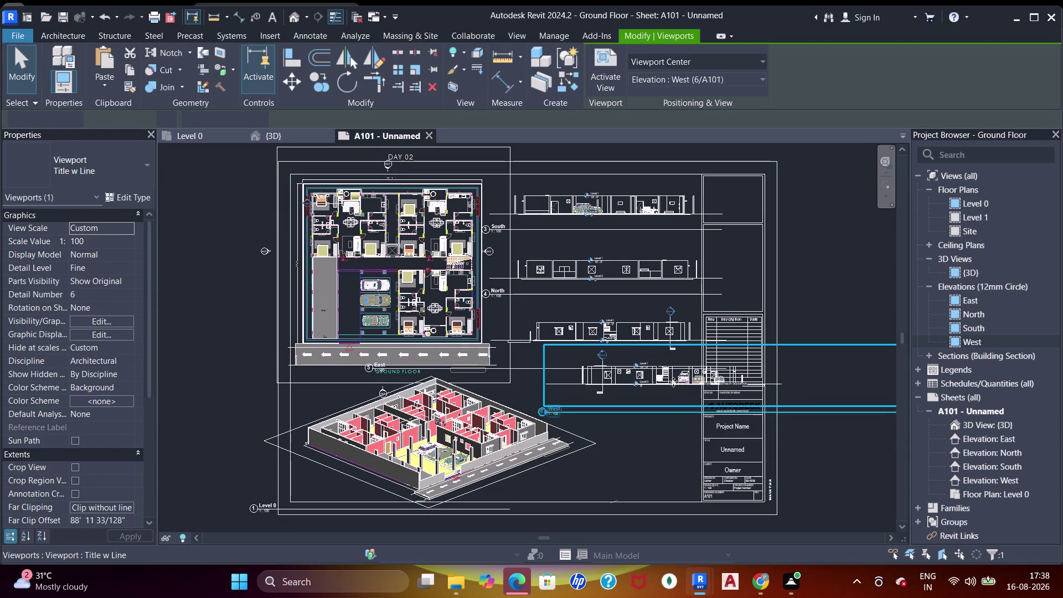
key(Left)
key(Left)
key(Left)
key(Left)
key(Left)
key(Left)
key(Left)
key(Left)
key(Left)
key(Left)
key(Left)
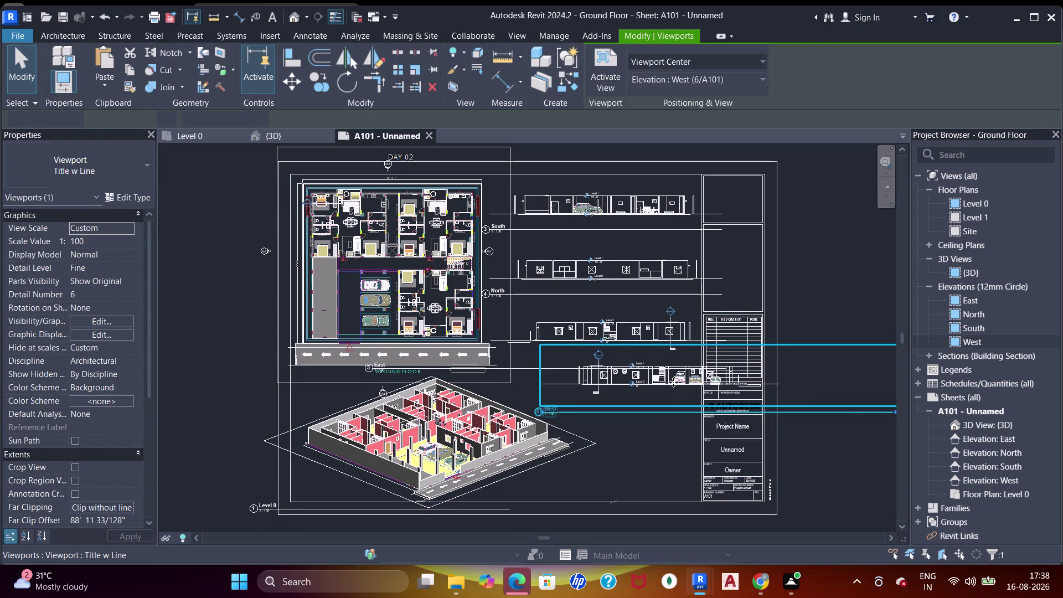
key(Left)
key(Left)
key(Left)
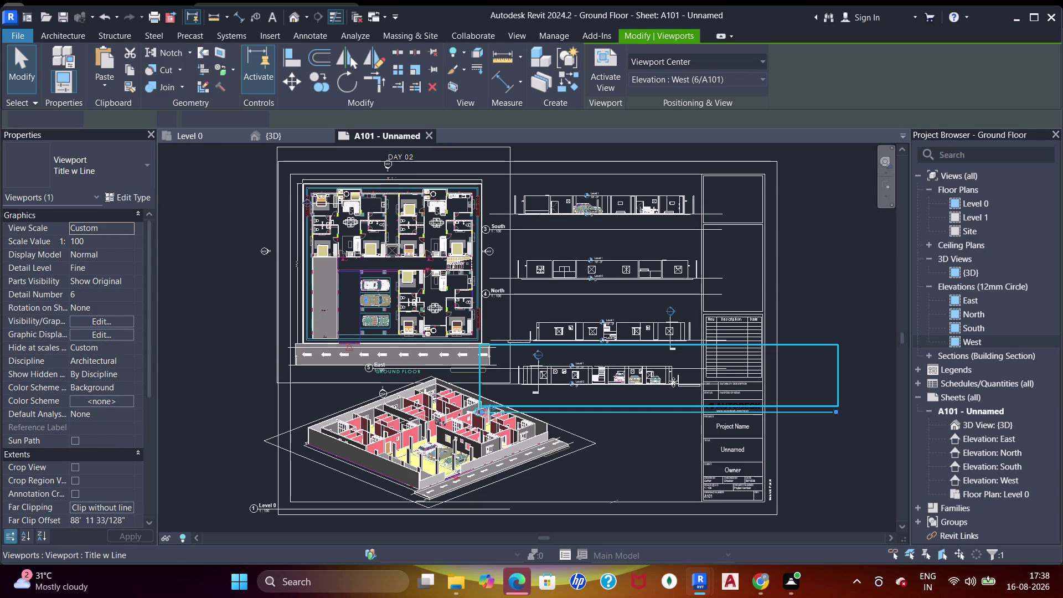
key(Right)
key(Right)
key(Right)
key(Right)
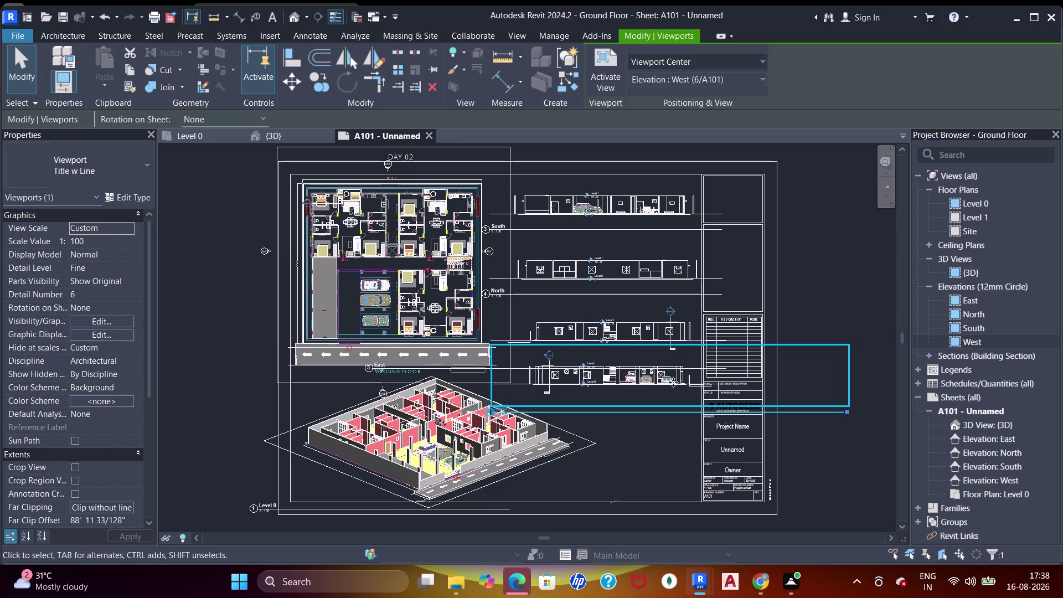
Clear the selection on sheet A101 and save the project.
key(Escape)
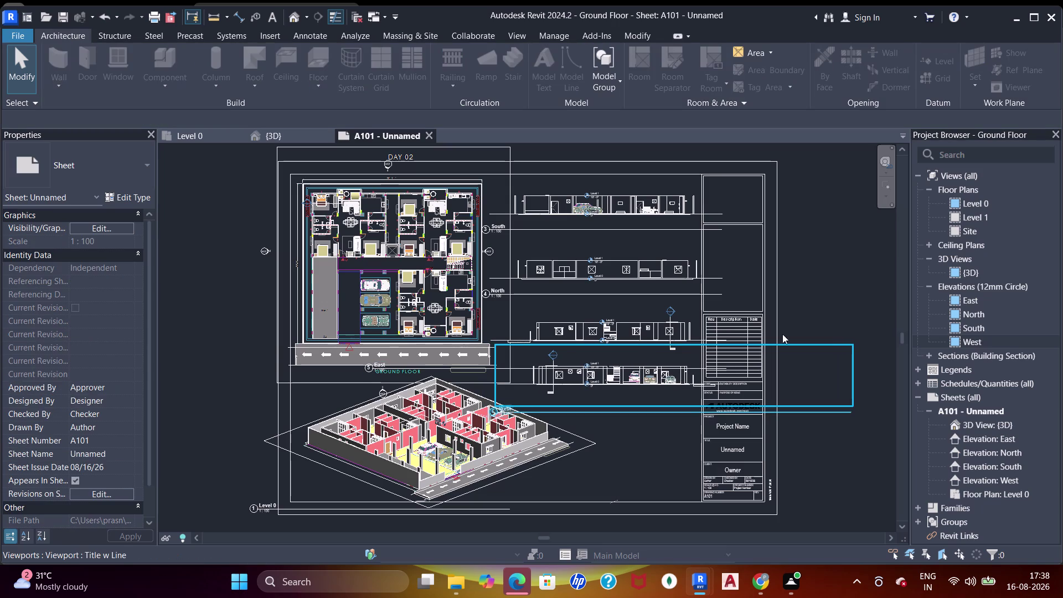
click(787, 295)
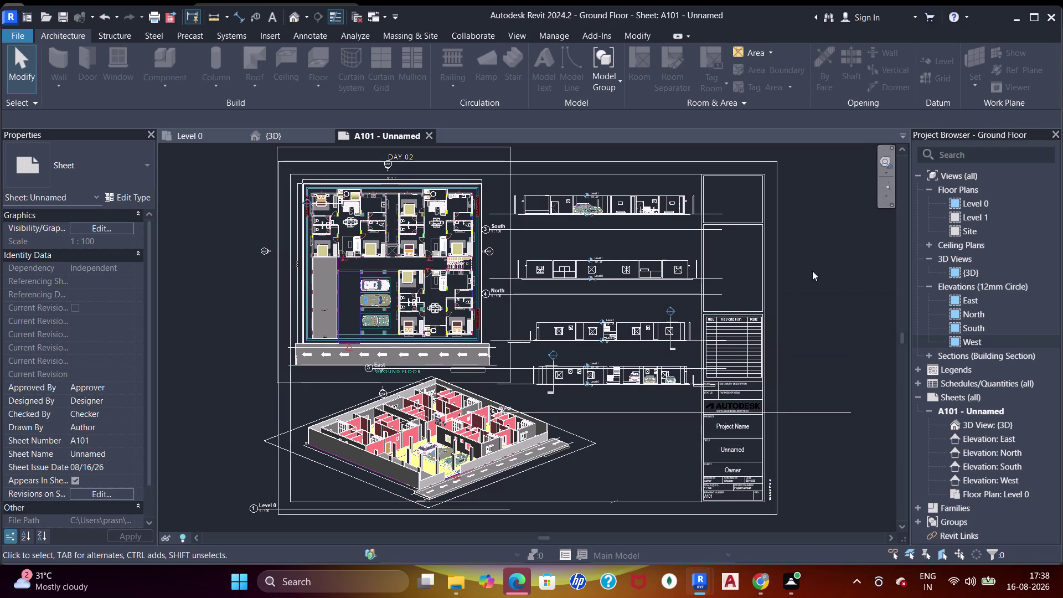
key(ctrl+s)
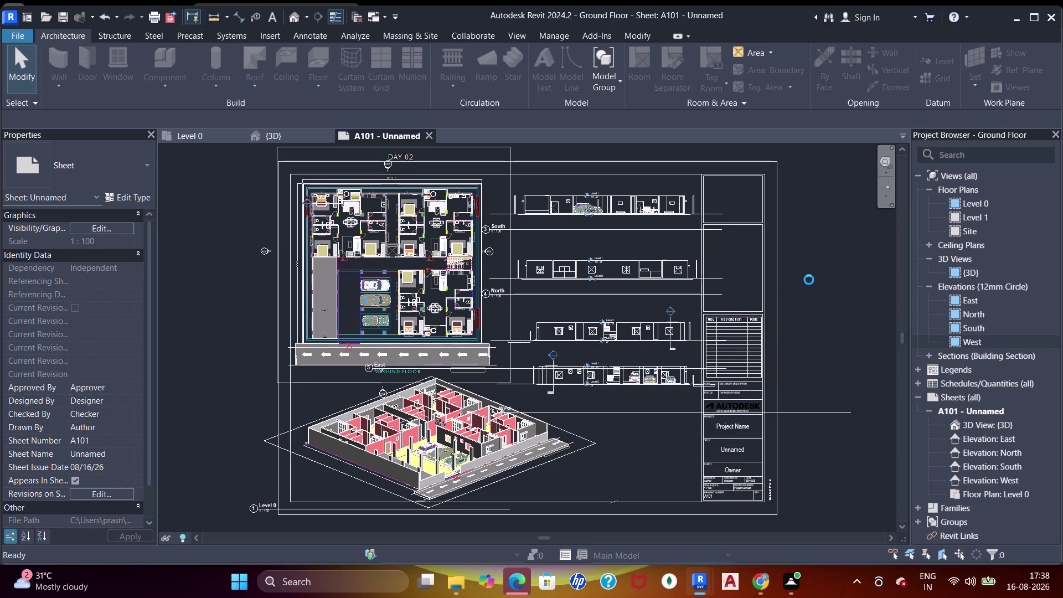